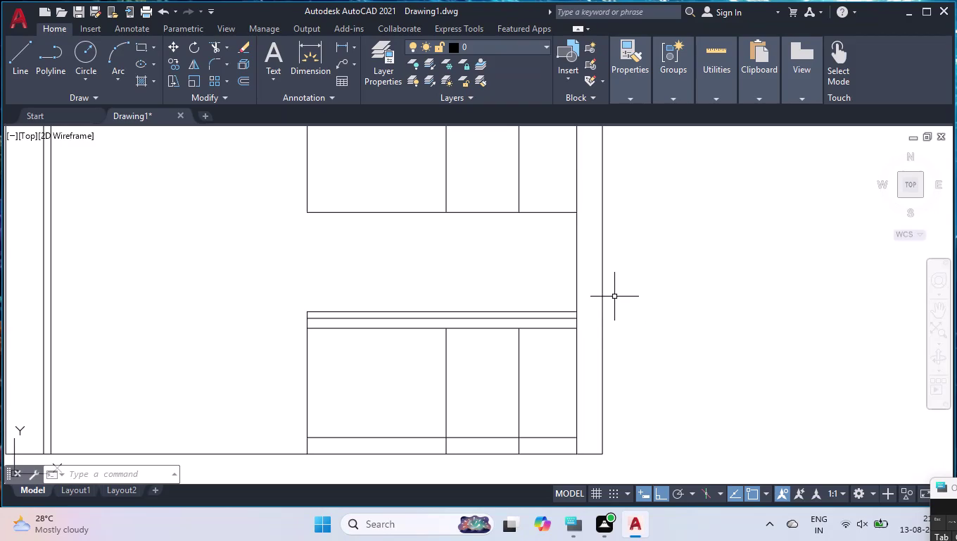
Offset the upper and lower cabinet left edges 30 units to the left.
text(O)
text(FF)
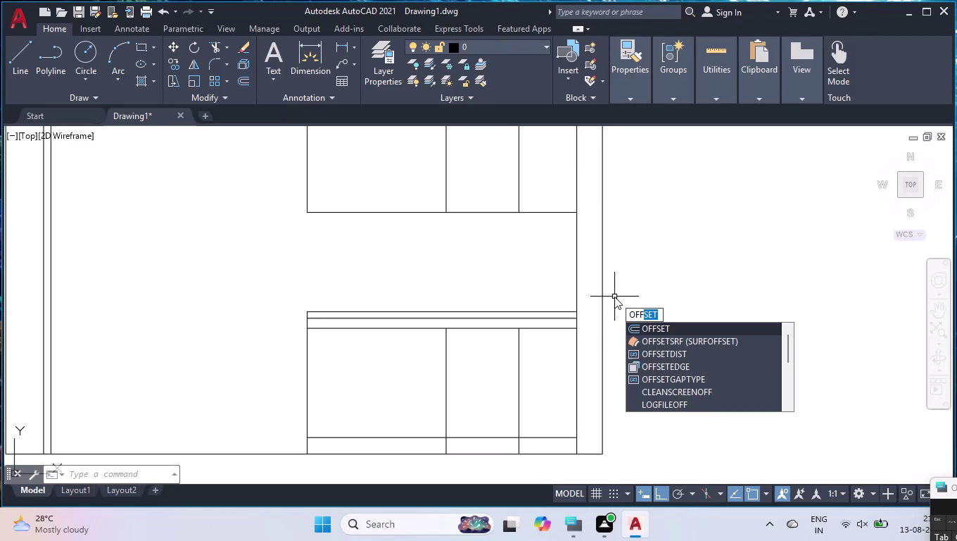
key(Return)
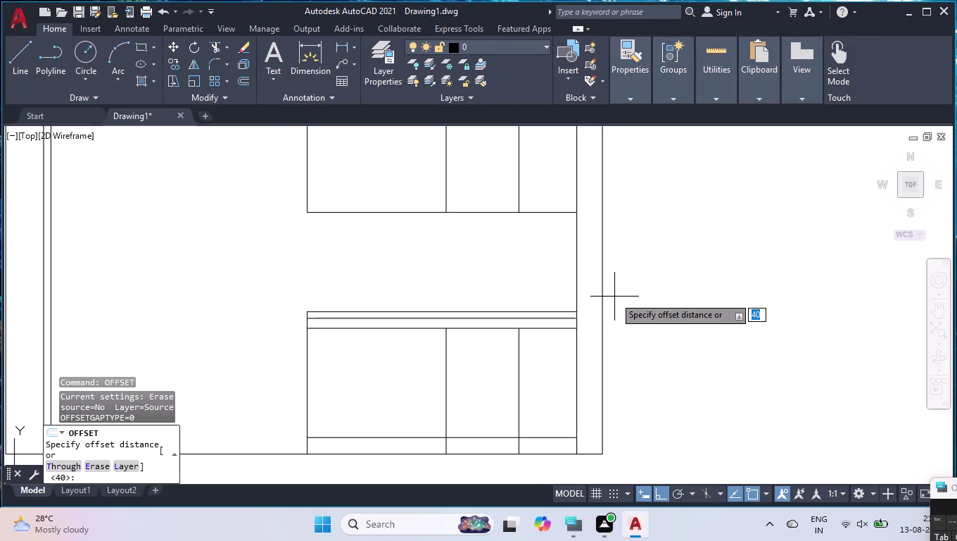
text(30)
key(Return)
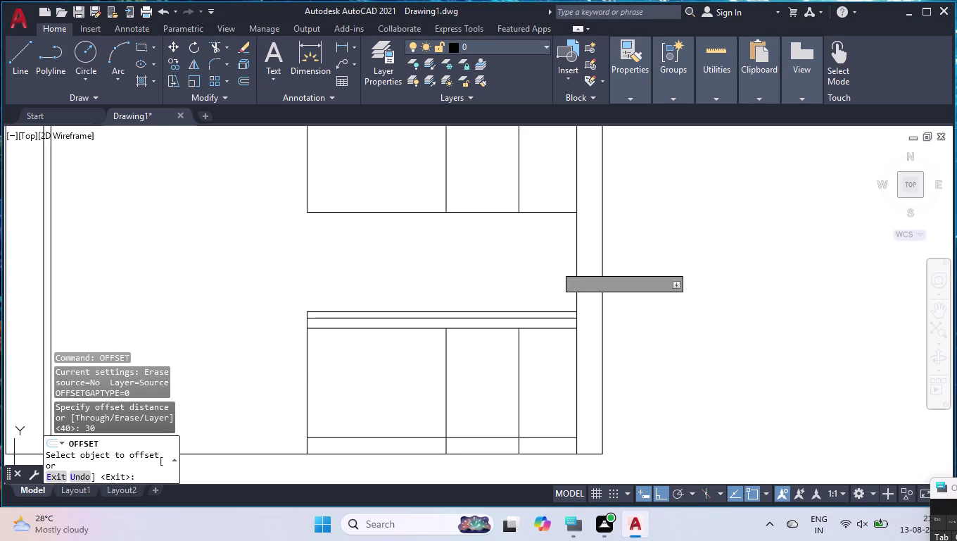
click(306, 174)
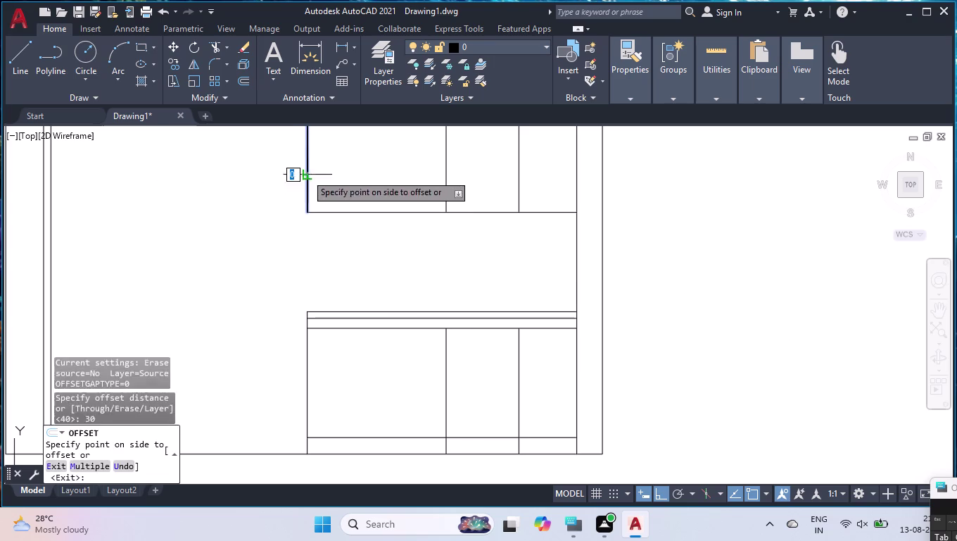
click(276, 171)
click(307, 337)
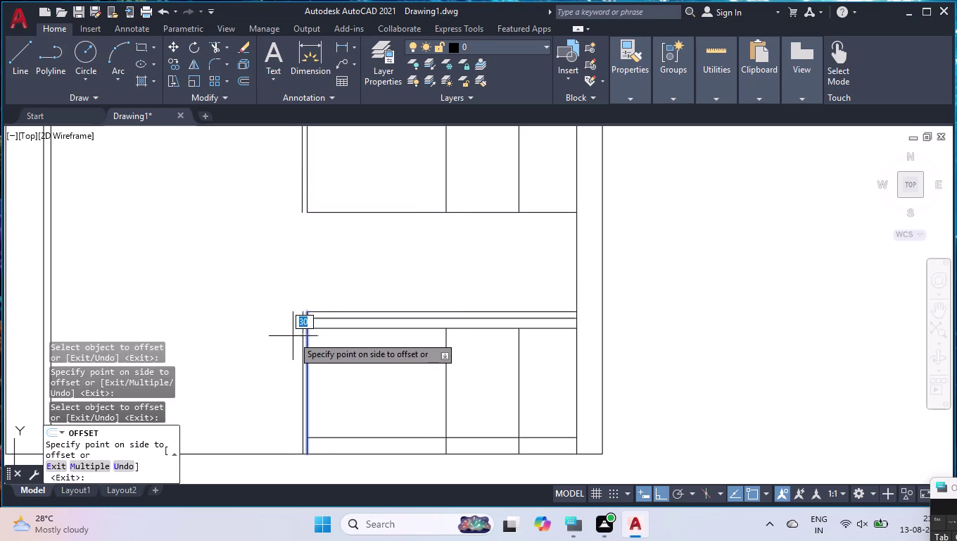
click(292, 336)
key(Return)
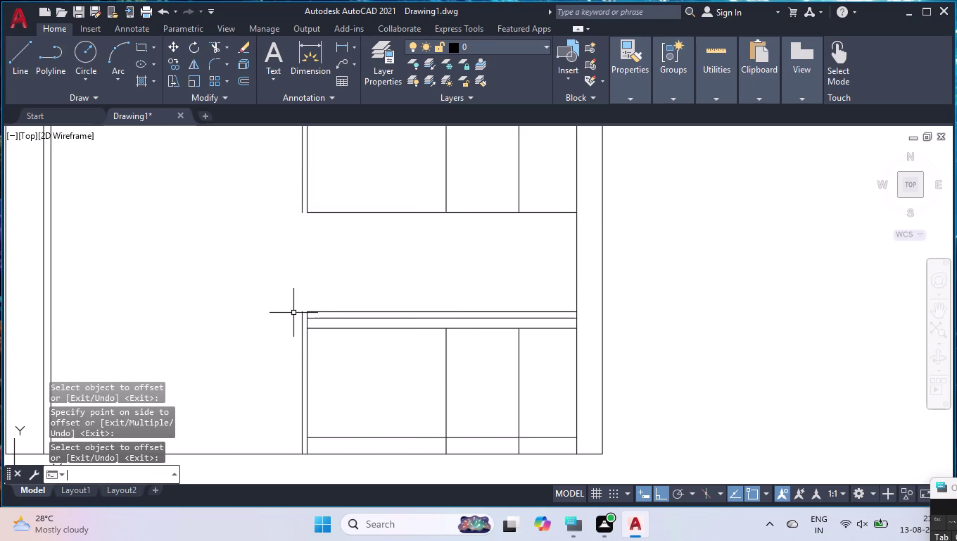
Extend the new offset line to close the gap so it runs full height.
text(EX)
key(Return)
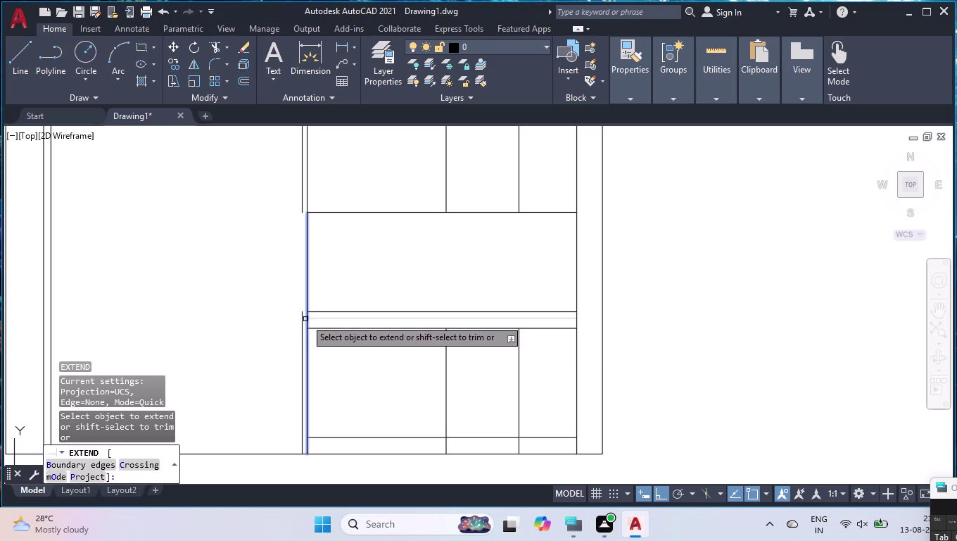
click(304, 206)
key(Return)
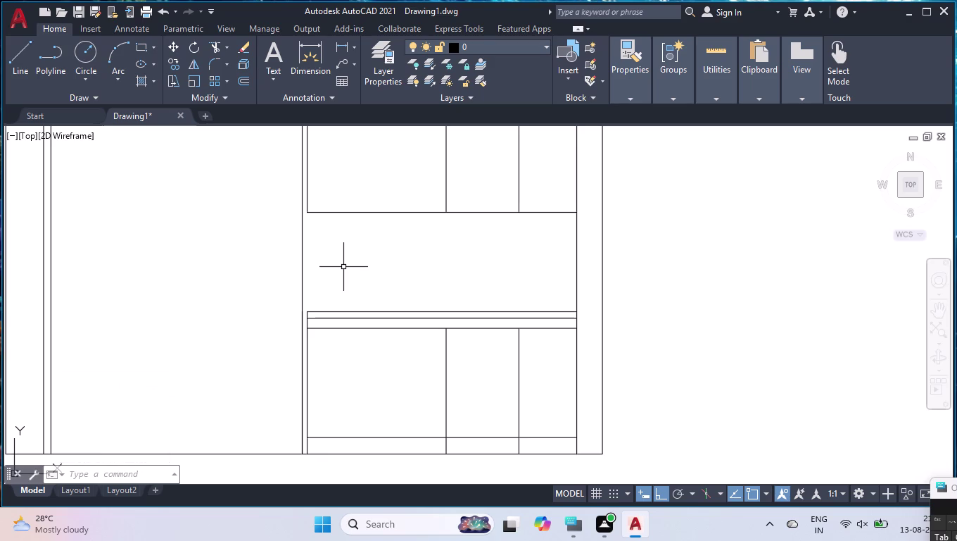
scroll(down, 3)
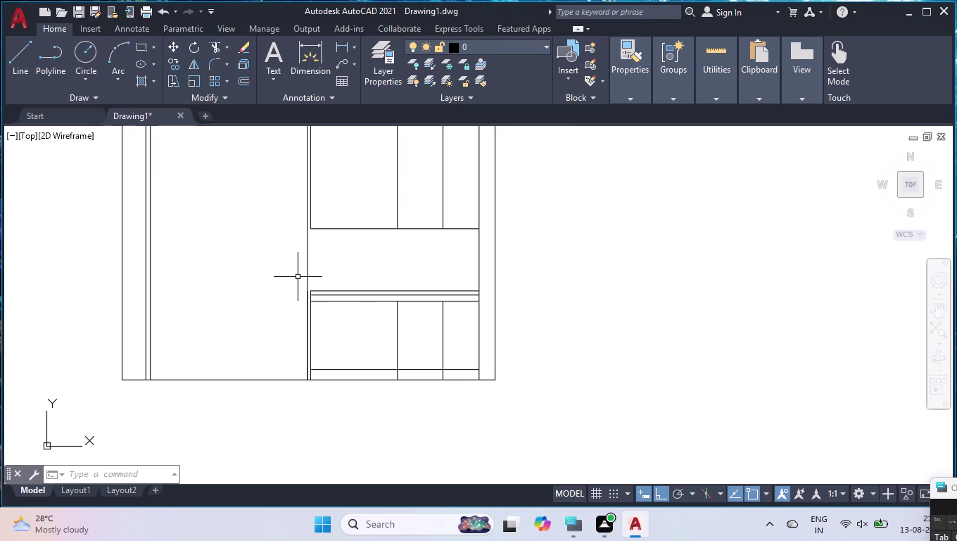
scroll(down, 3)
scroll(up, 3)
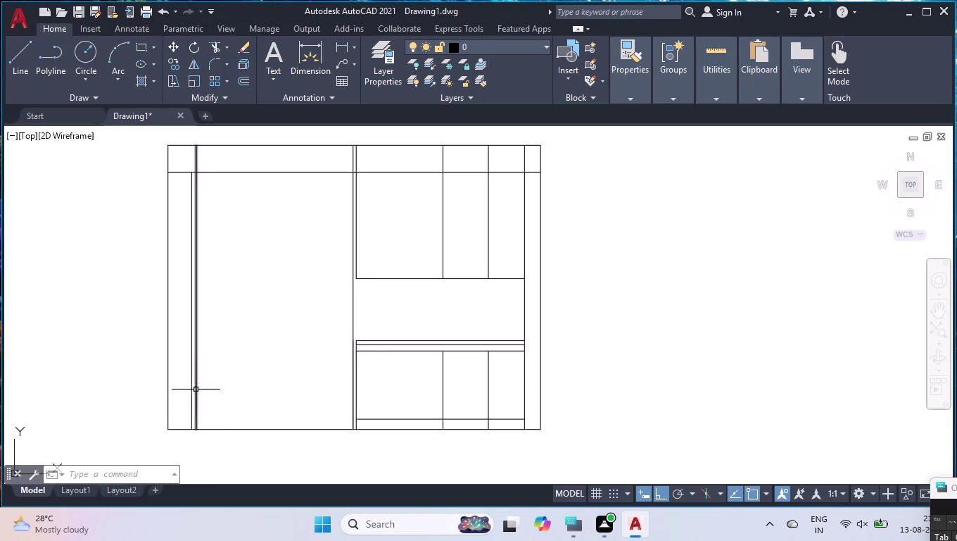
Offset the left inner vertical line 600 units right as a partition.
text(O)
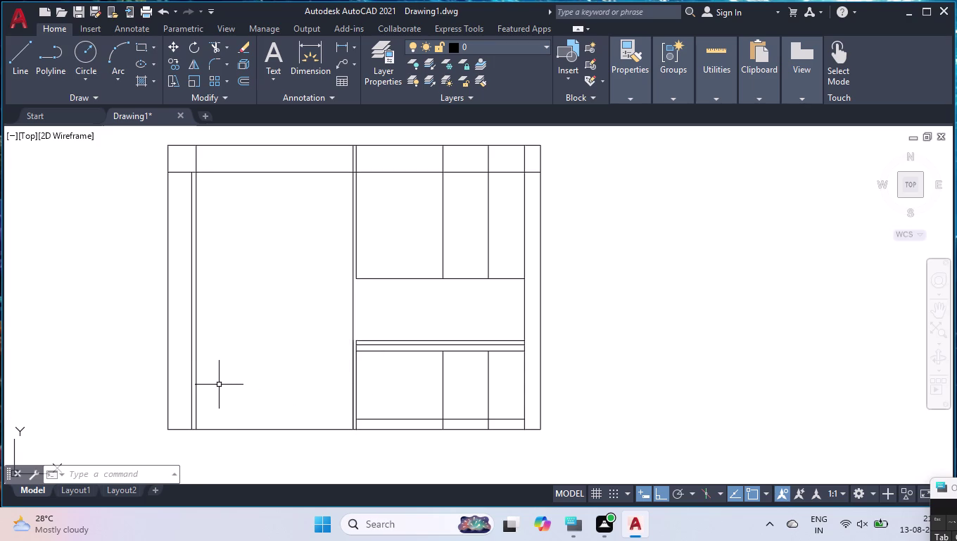
text(FF)
key(Return)
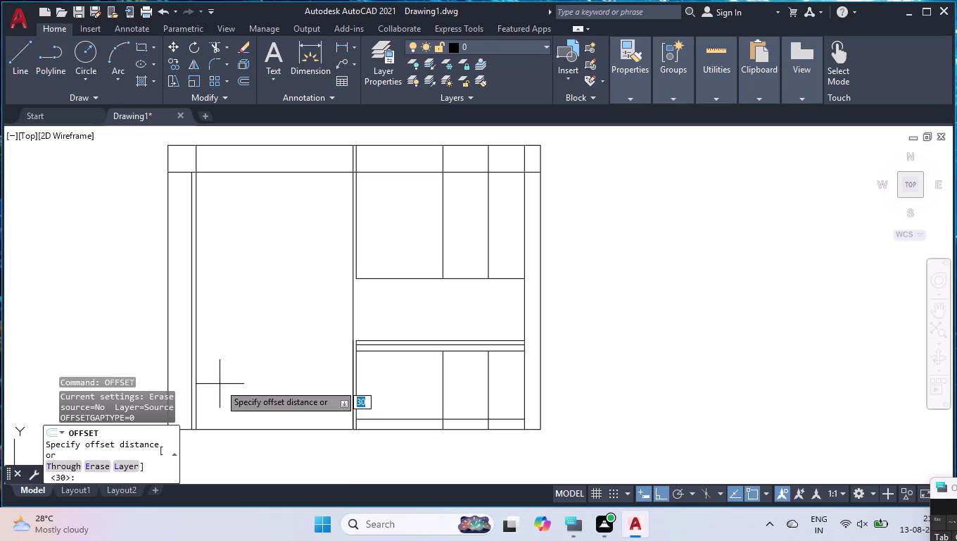
text(600)
key(Return)
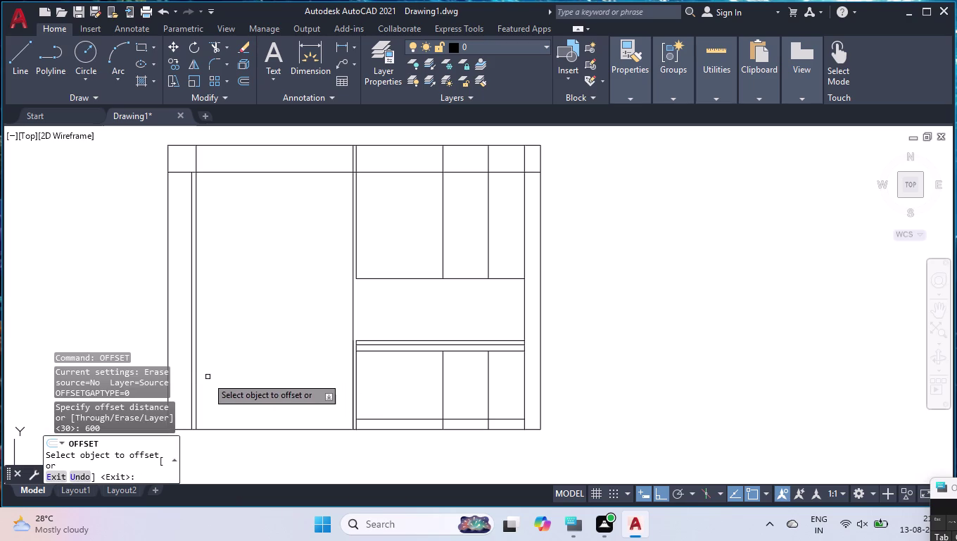
click(196, 377)
click(237, 379)
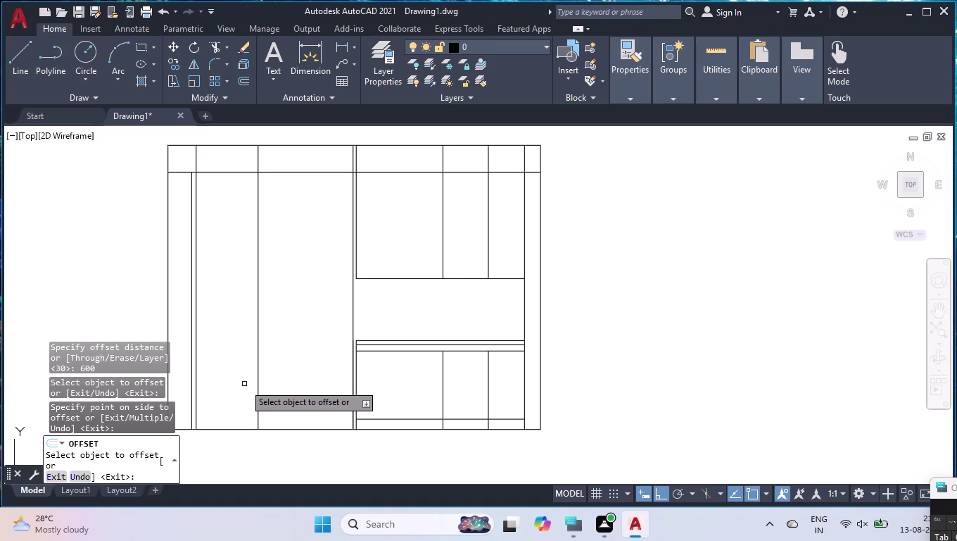
Offset the left section's bottom edge 860 units upward as a shelf line.
click(232, 428)
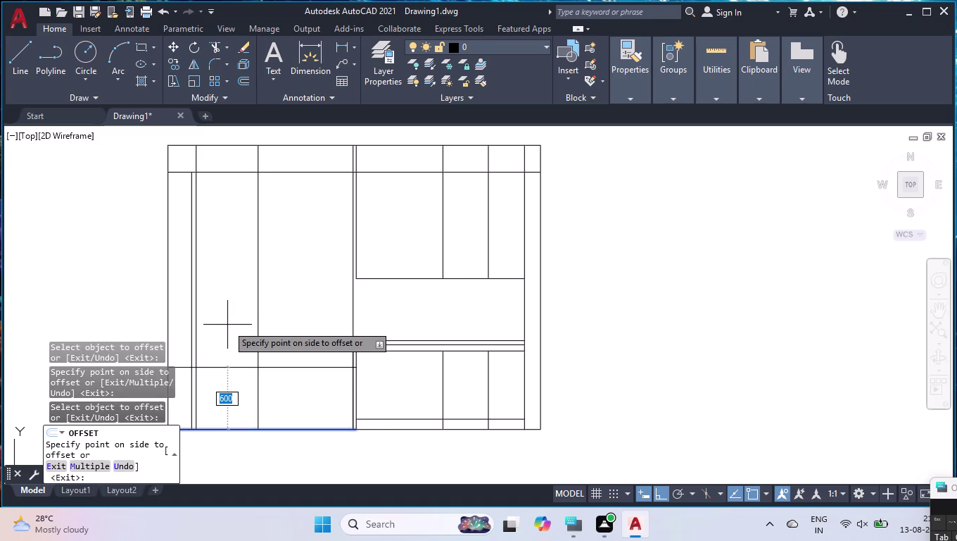
text(860)
key(Return)
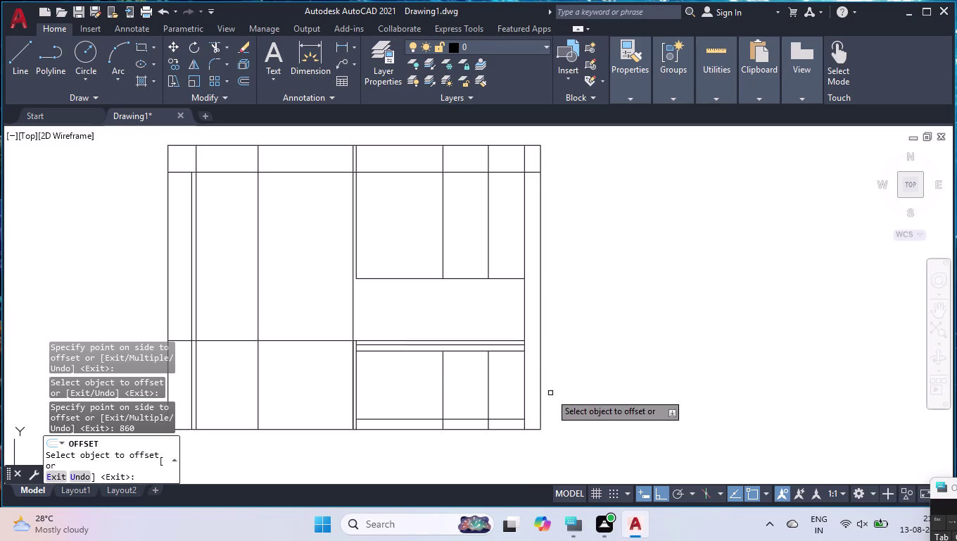
key(Return)
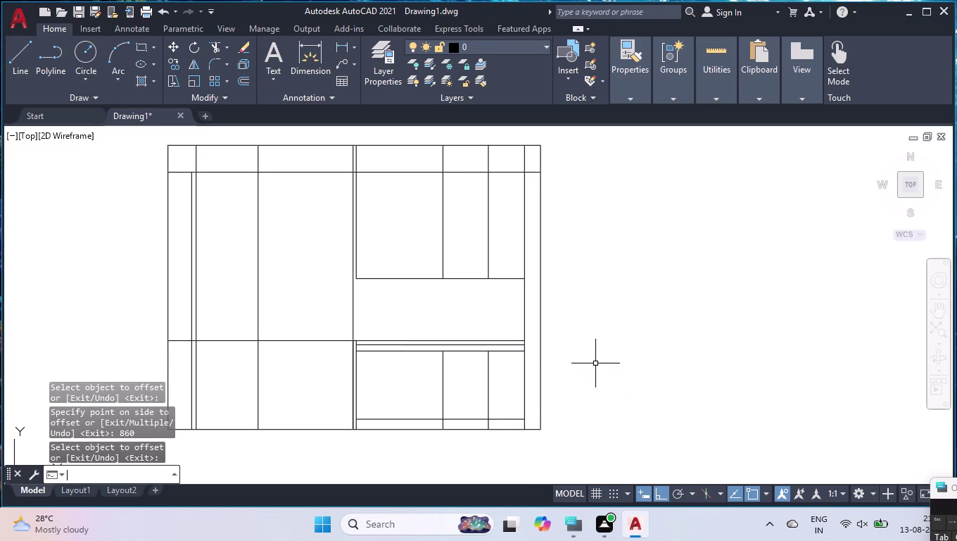
Trim a line segment near the left partition, then undo that trim.
text(TR)
key(Return)
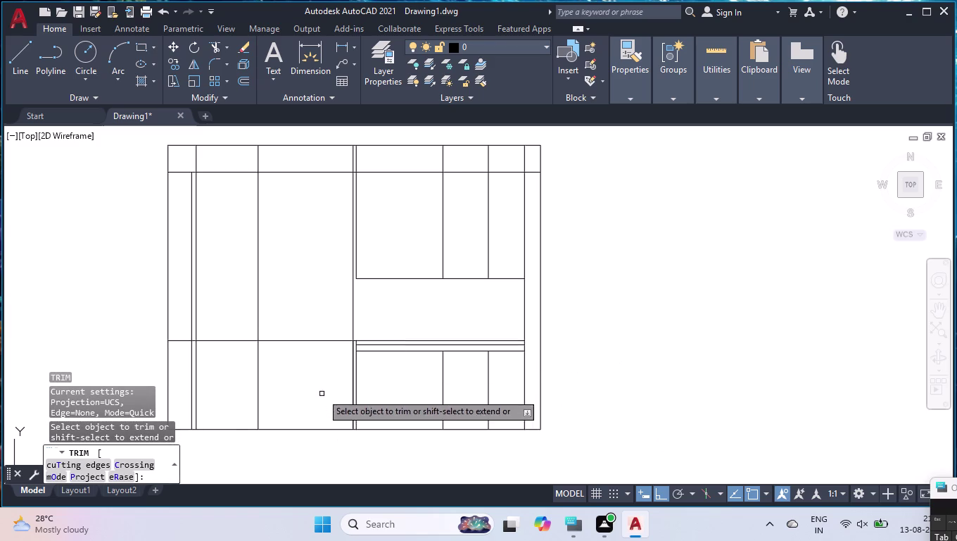
scroll(up, 3)
click(621, 245)
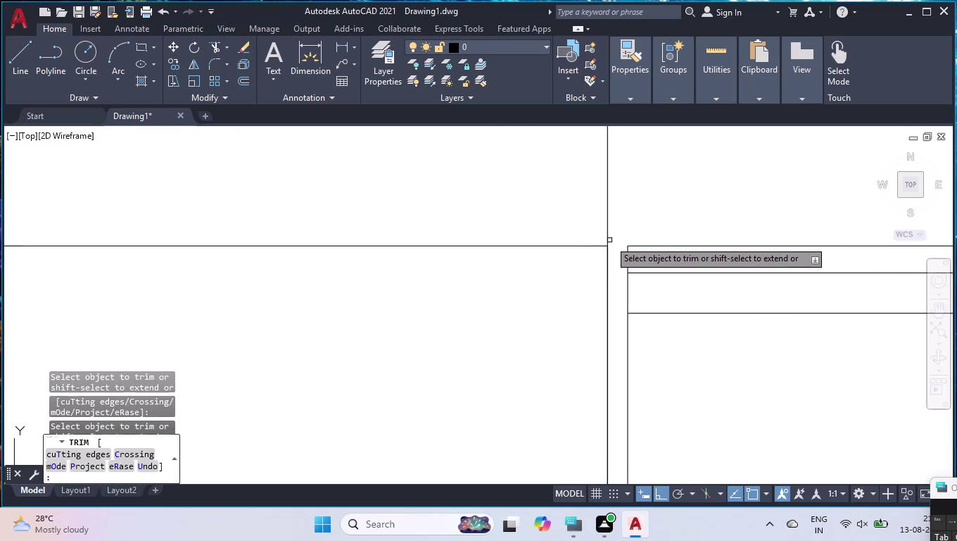
click(565, 245)
scroll(down, 3)
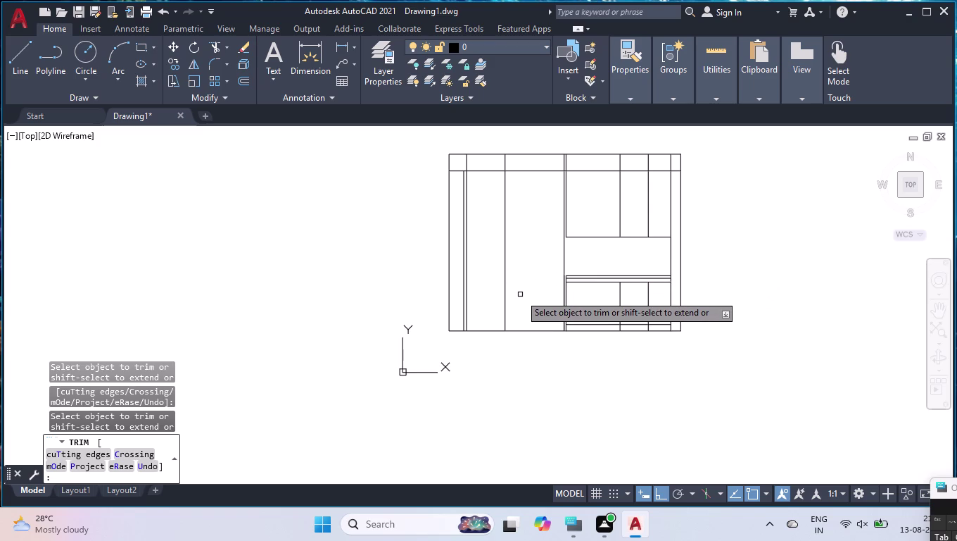
key(u)
key(Return)
key(Return)
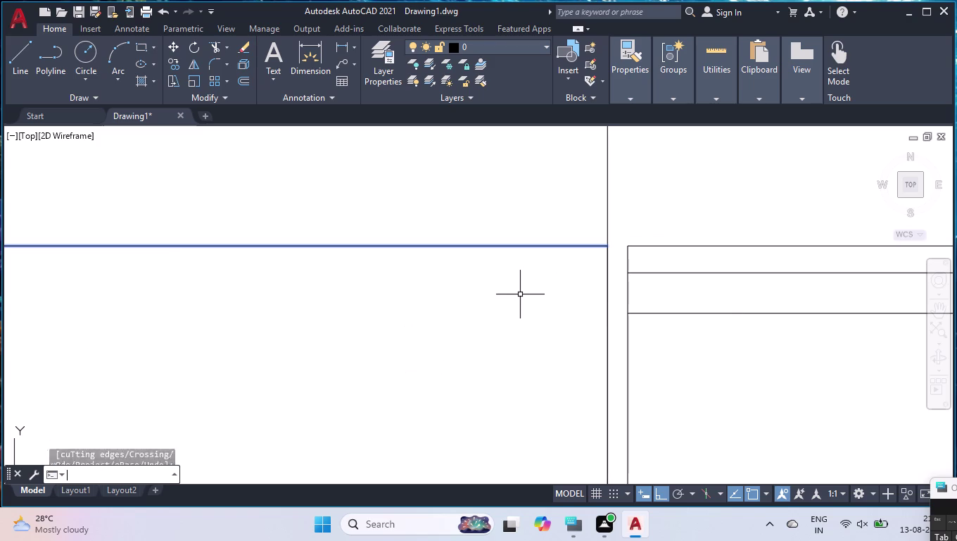
scroll(down, 3)
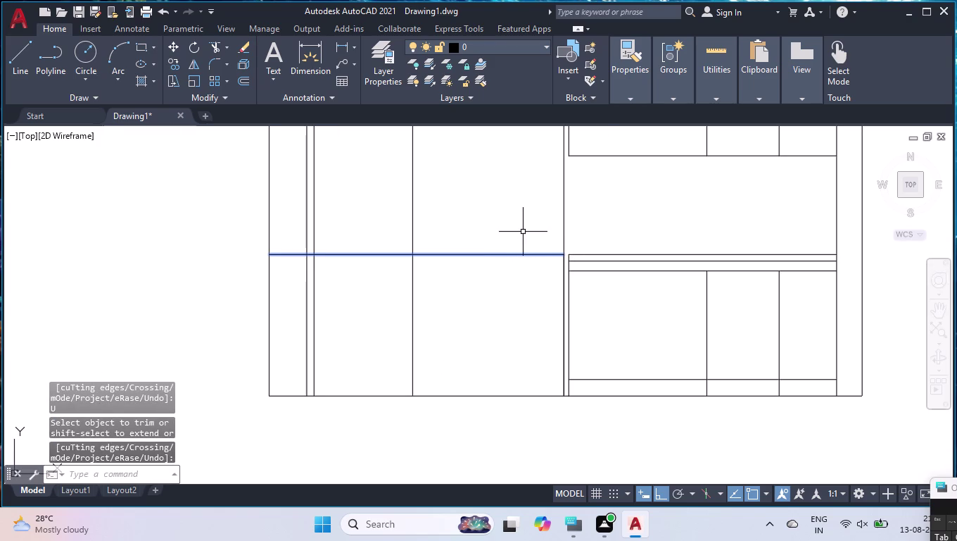
Trim the shelf line to span only between the inner vertical line and 600 divider.
text(TR)
key(Return)
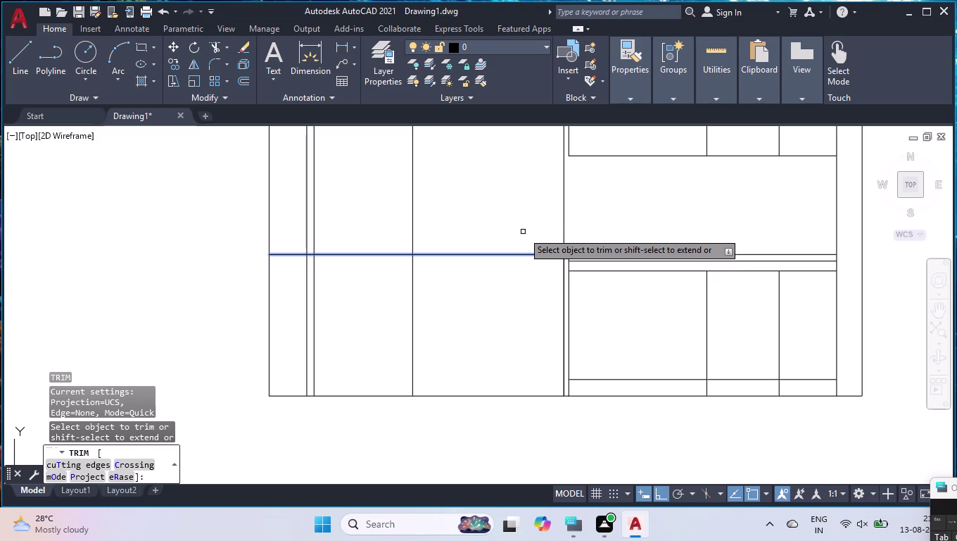
click(523, 252)
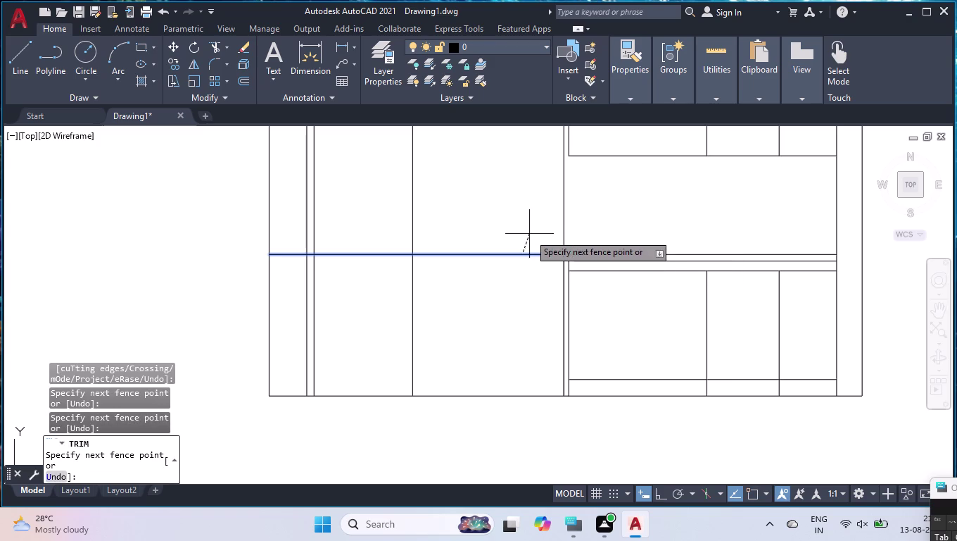
click(513, 285)
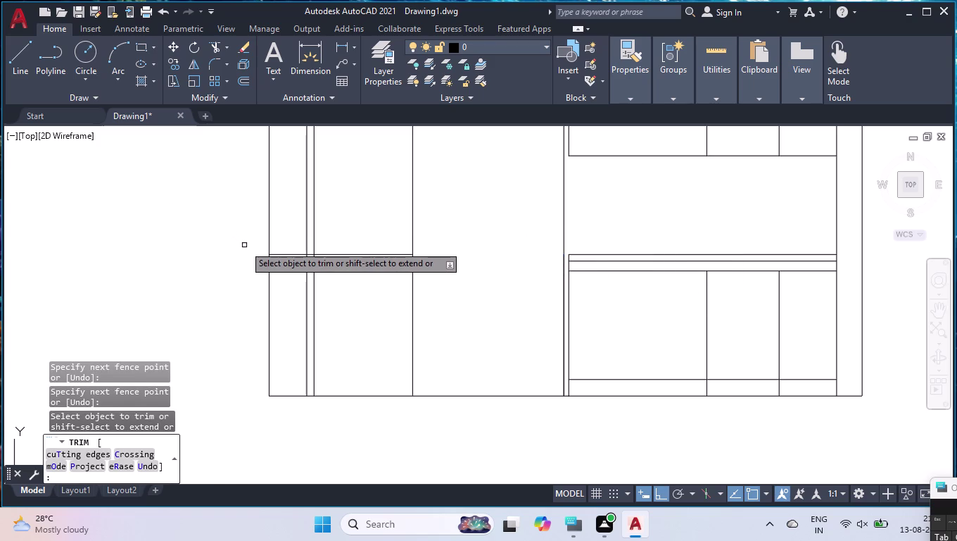
scroll(up, 3)
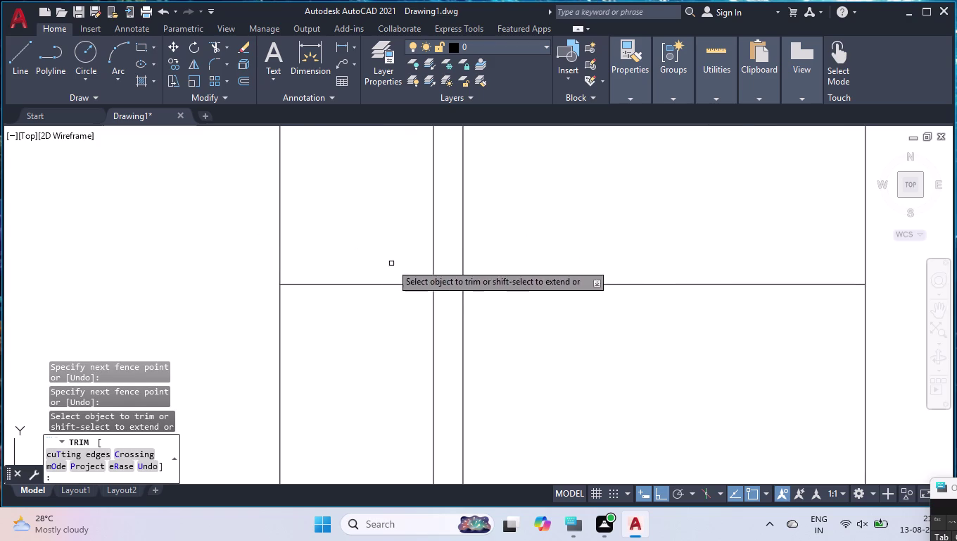
click(445, 283)
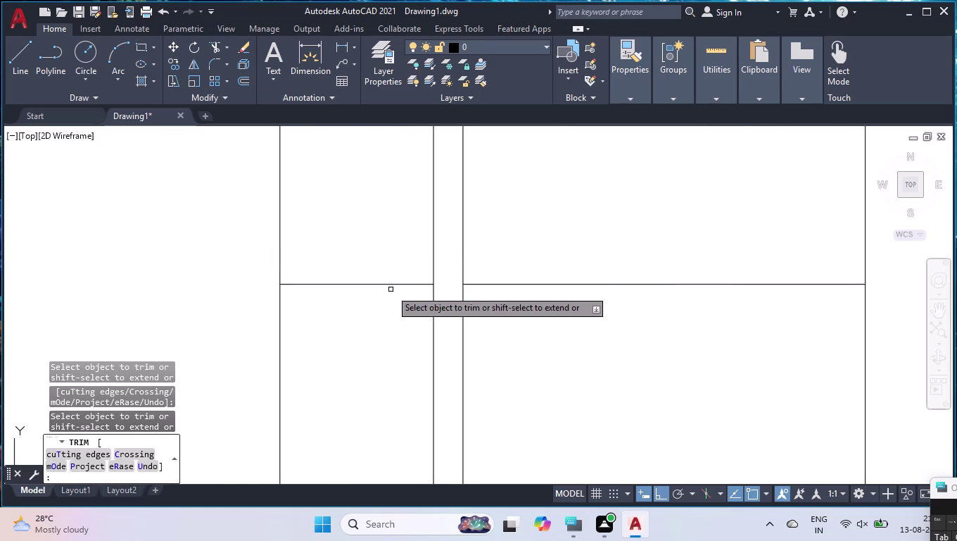
click(392, 284)
scroll(down, 3)
key(Return)
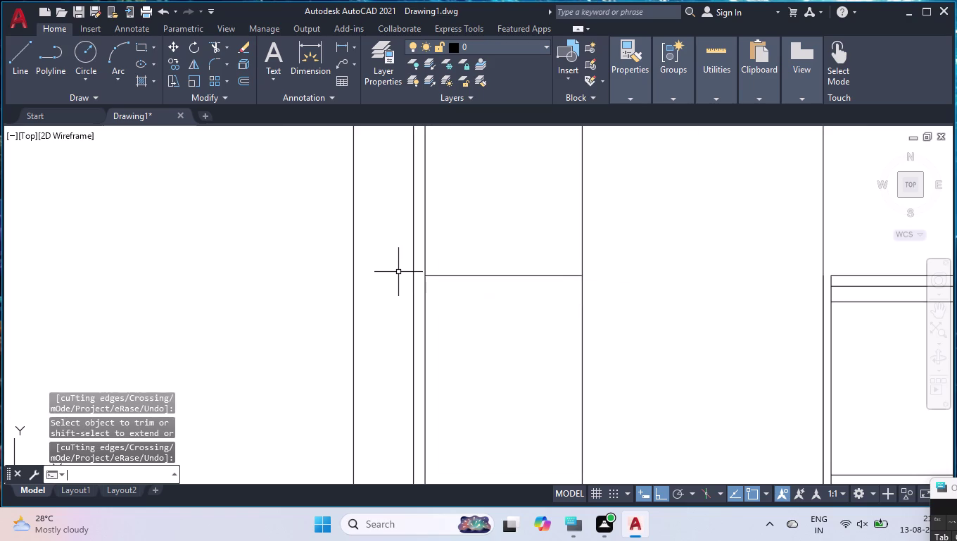
scroll(down, 3)
scroll(down, 3)
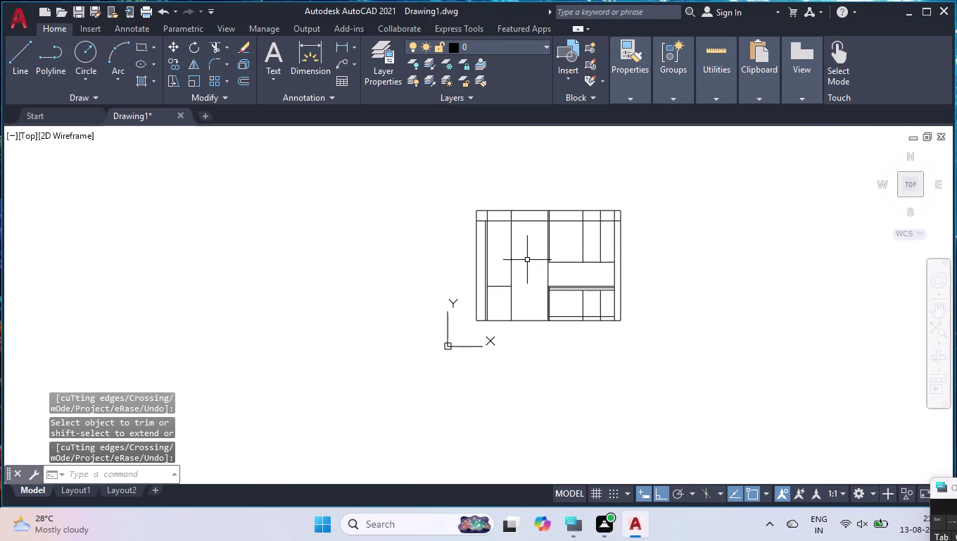
scroll(up, 3)
scroll(up, 3)
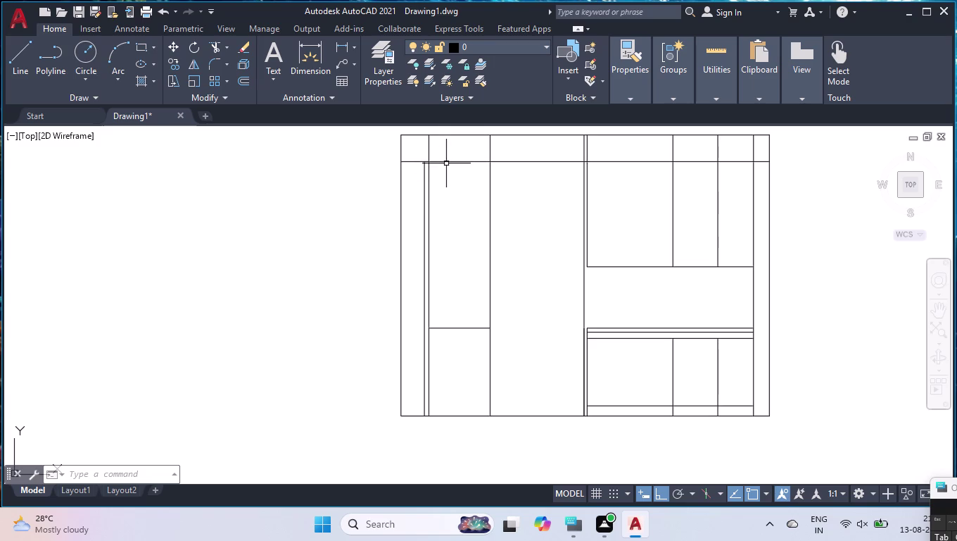
Break the horizontal line under the top band at its intersection with the partition.
text(BR)
key(Return)
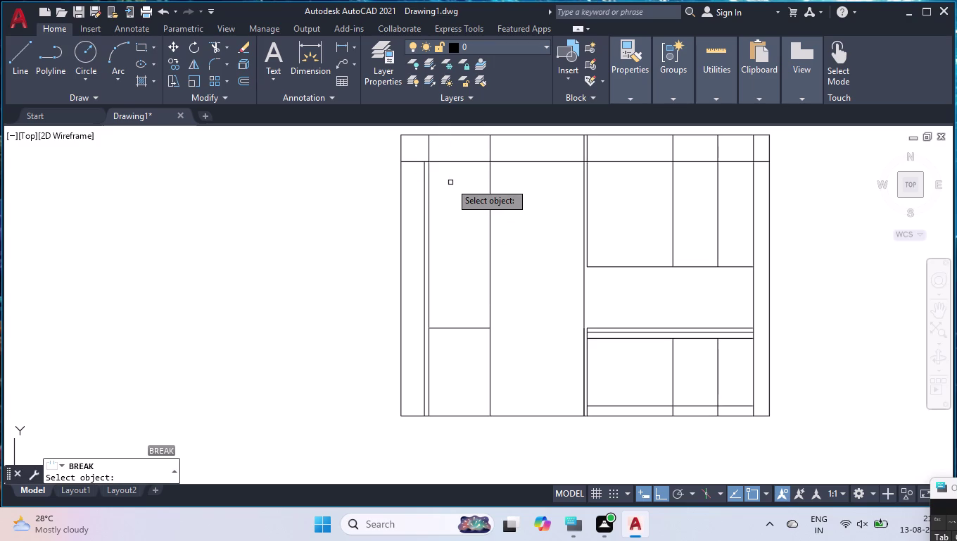
key(Return)
text(BR)
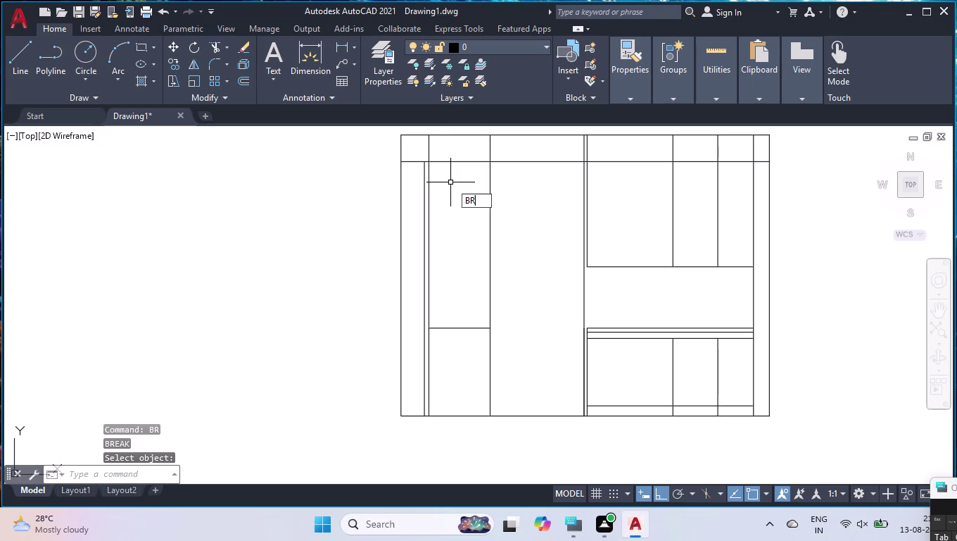
click(505, 224)
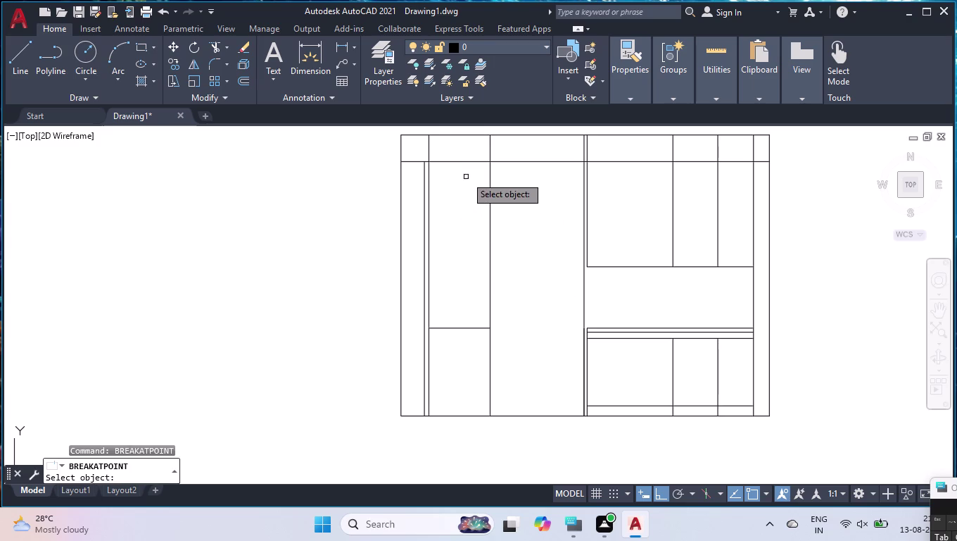
click(456, 161)
click(430, 159)
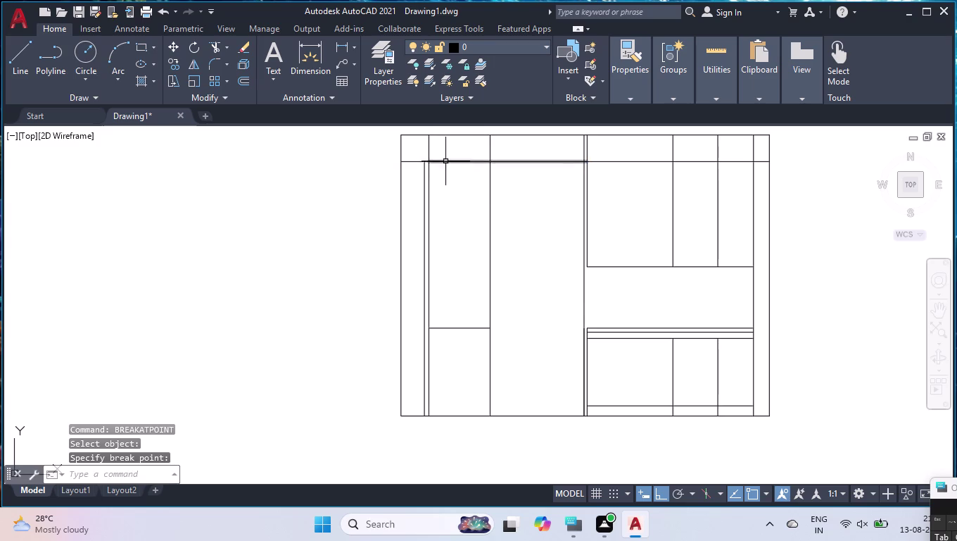
key(space)
click(472, 162)
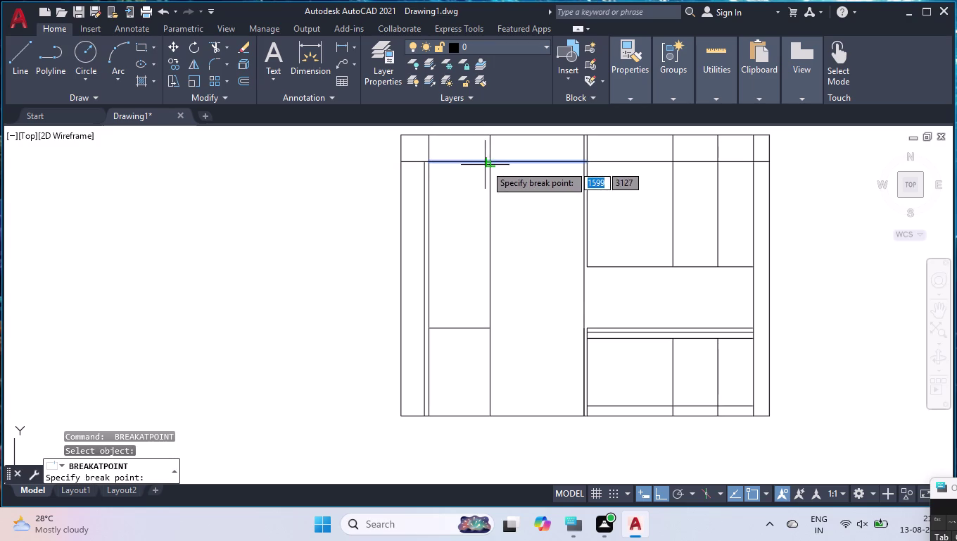
click(491, 161)
Offset the left vertical line 350 units into the left compartment.
text(O)
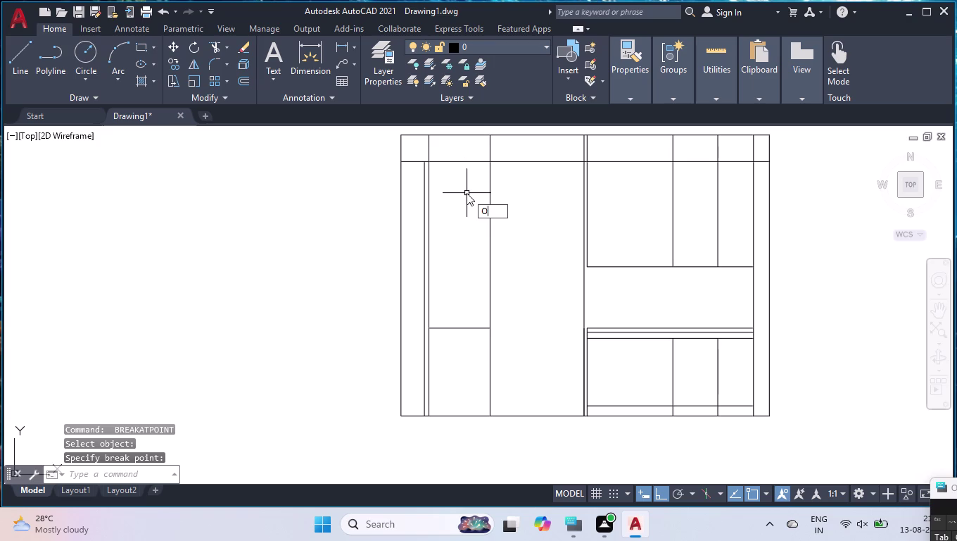
text(FF)
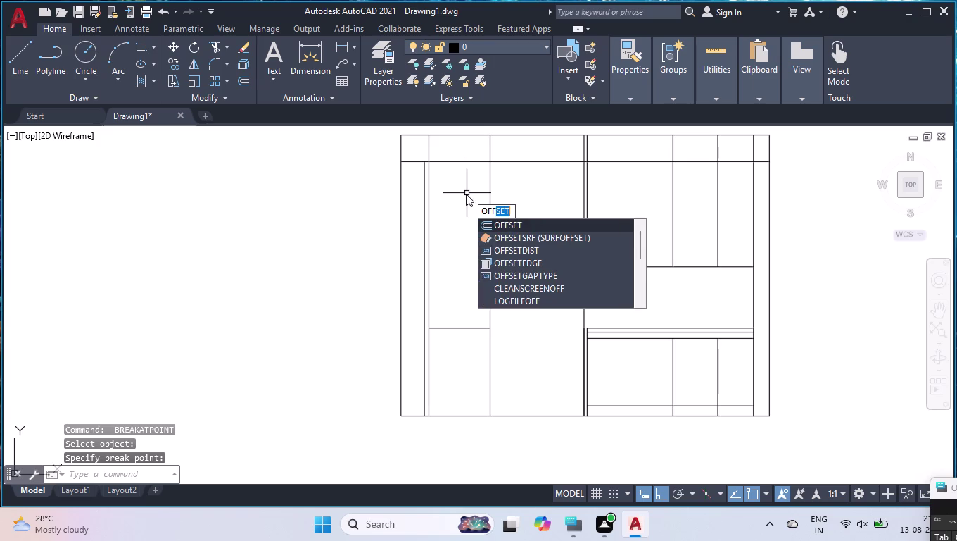
key(Return)
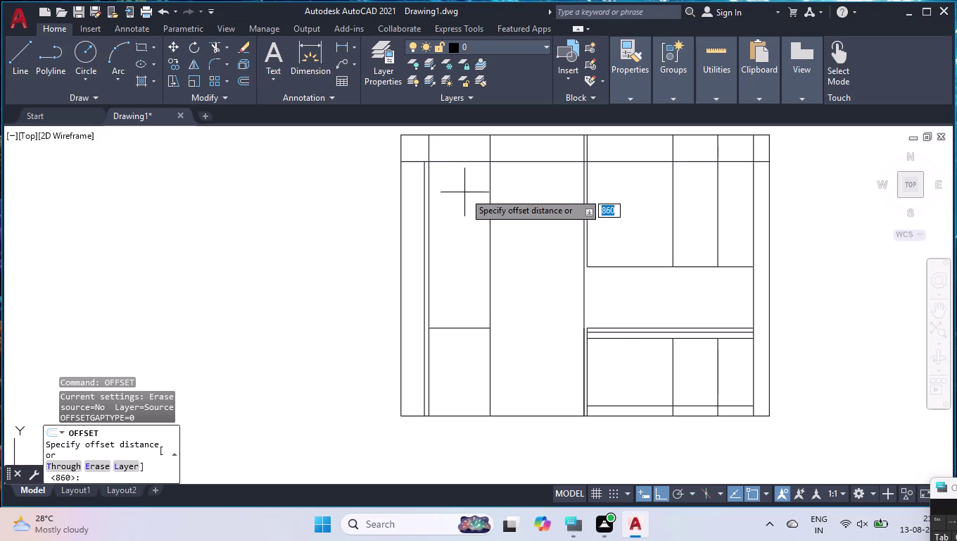
text(350)
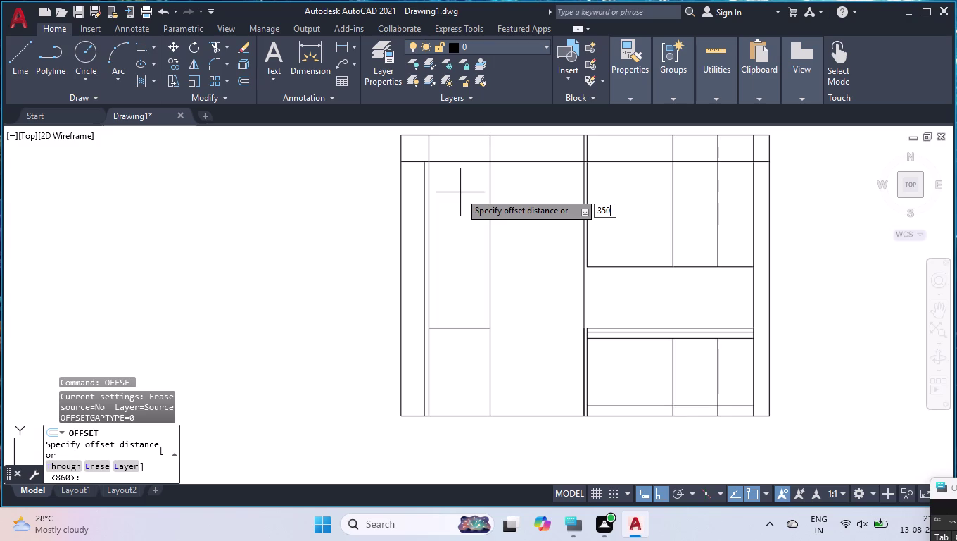
key(Return)
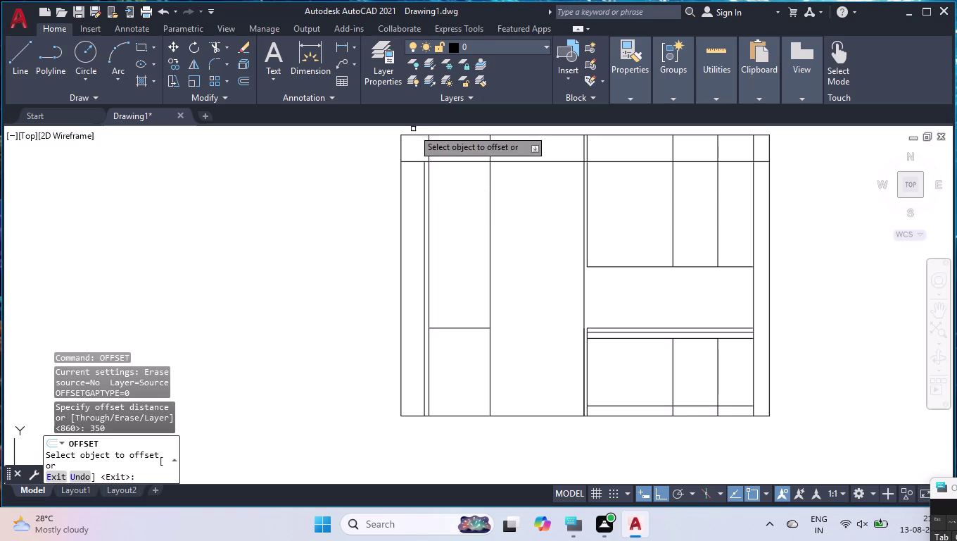
click(424, 185)
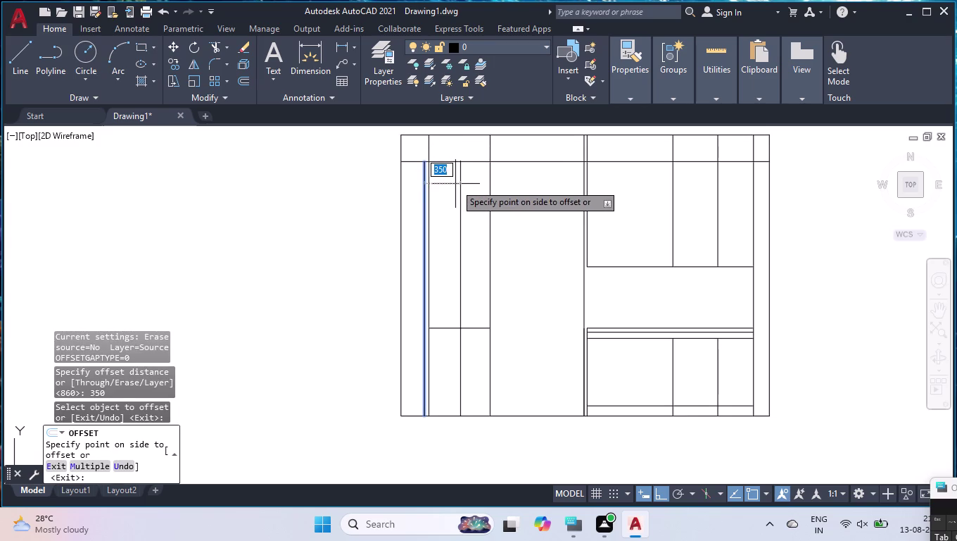
click(455, 184)
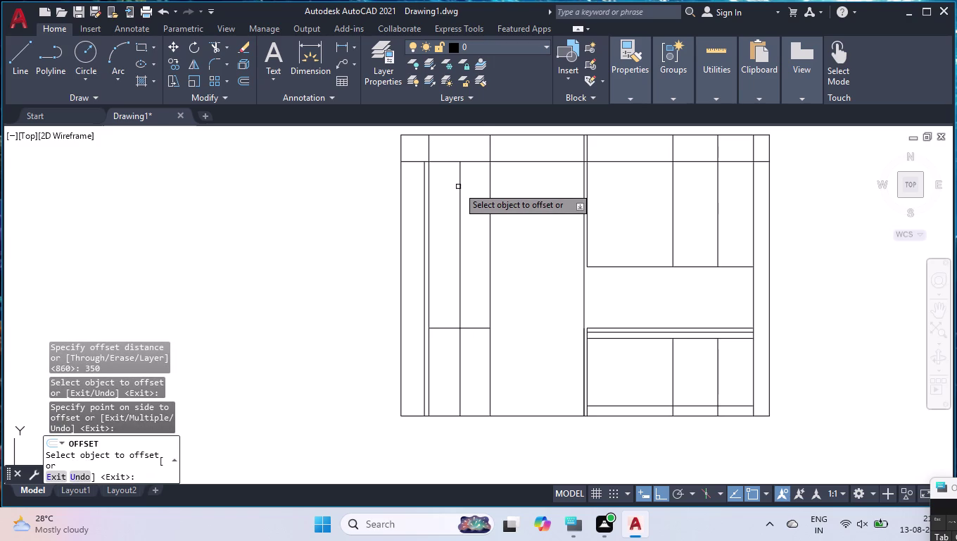
key(Return)
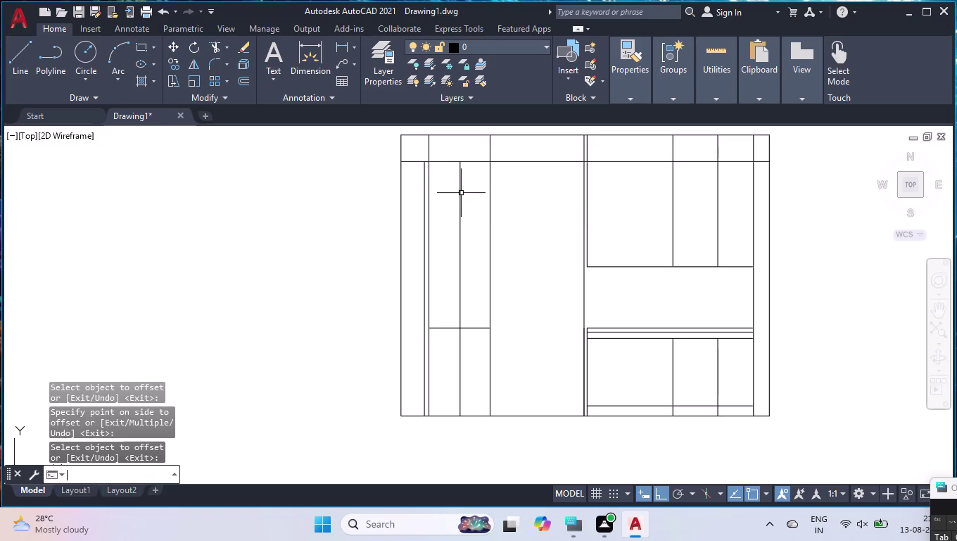
Extend the 350 line up to the top edge and trim out its middle portion.
text(EX)
key(Return)
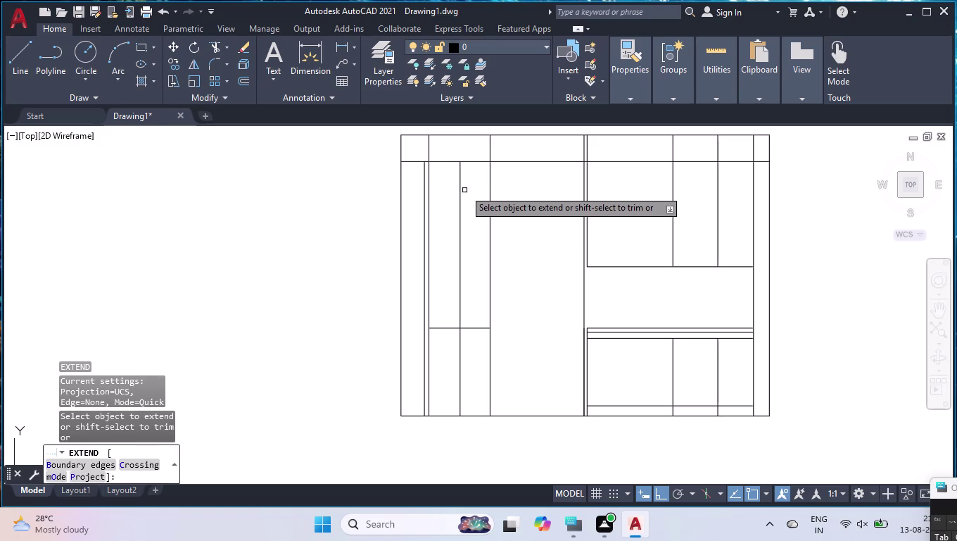
click(460, 179)
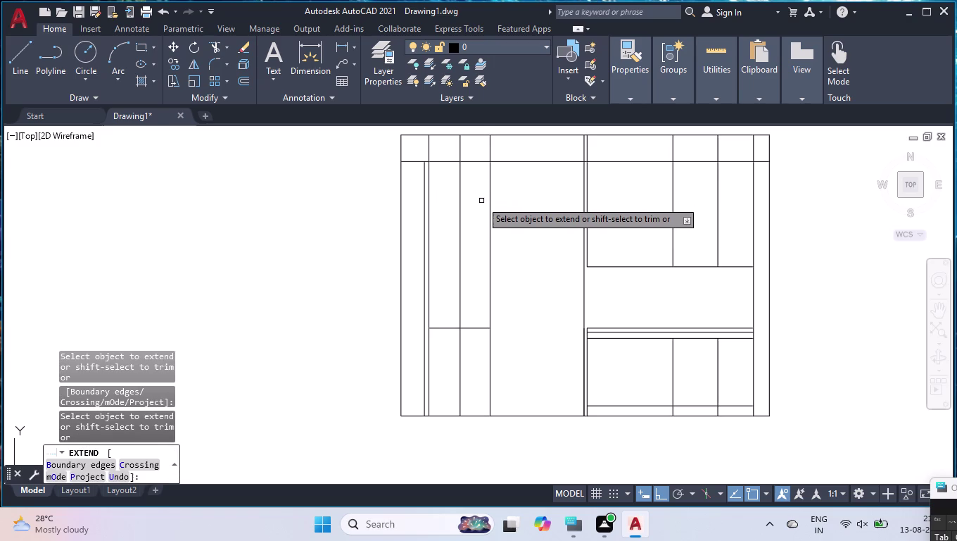
key(Return)
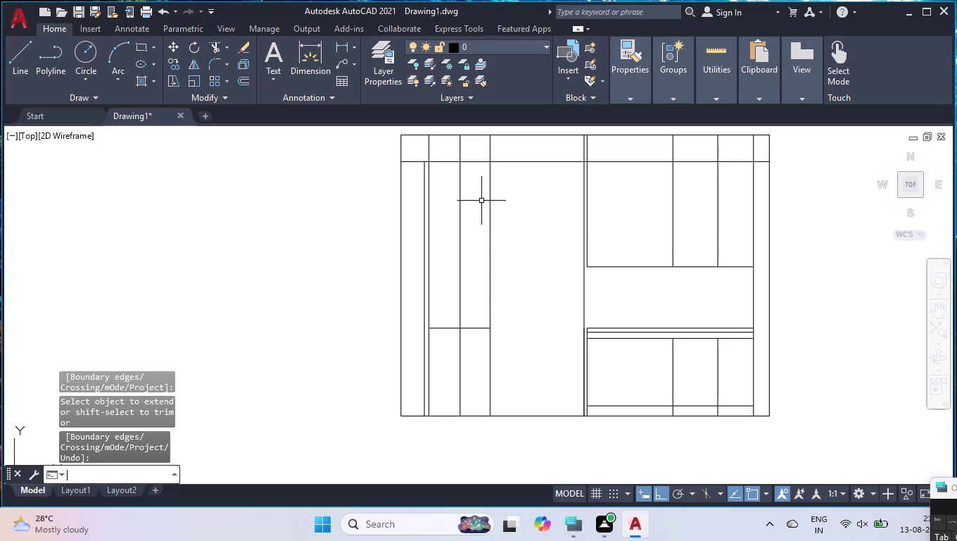
text(TR)
key(Return)
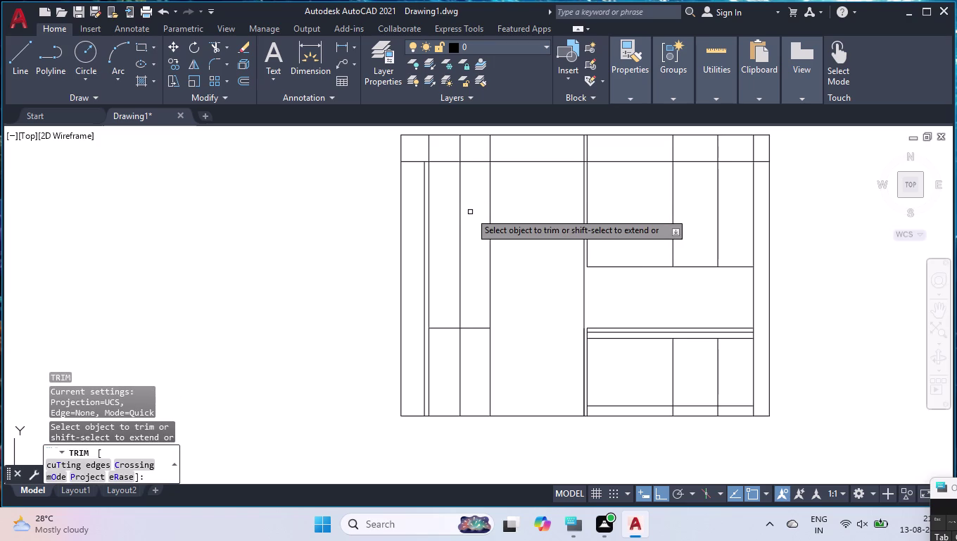
click(461, 207)
key(Return)
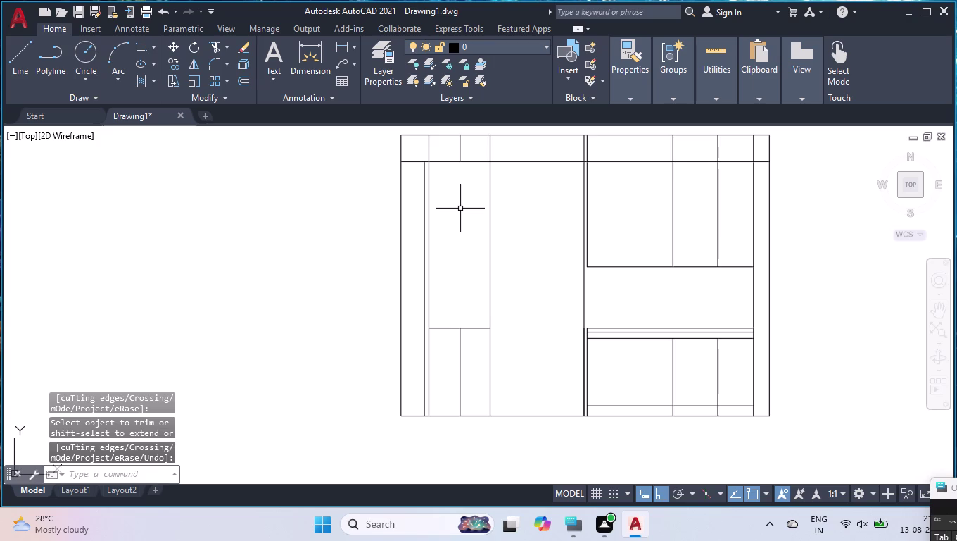
text(O)
text(FF)
key(Return)
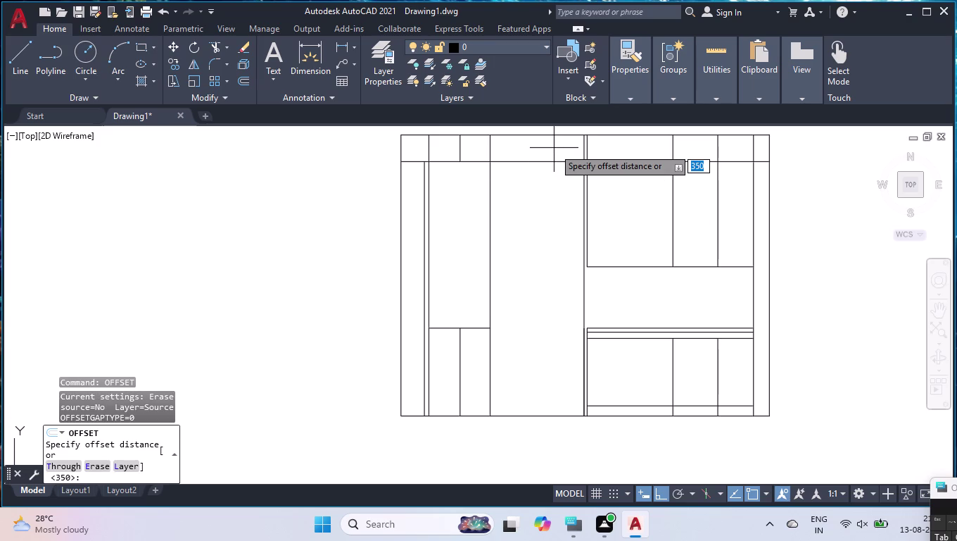
Offset the wardrobe's top edge 155 units downward.
text(155)
key(Return)
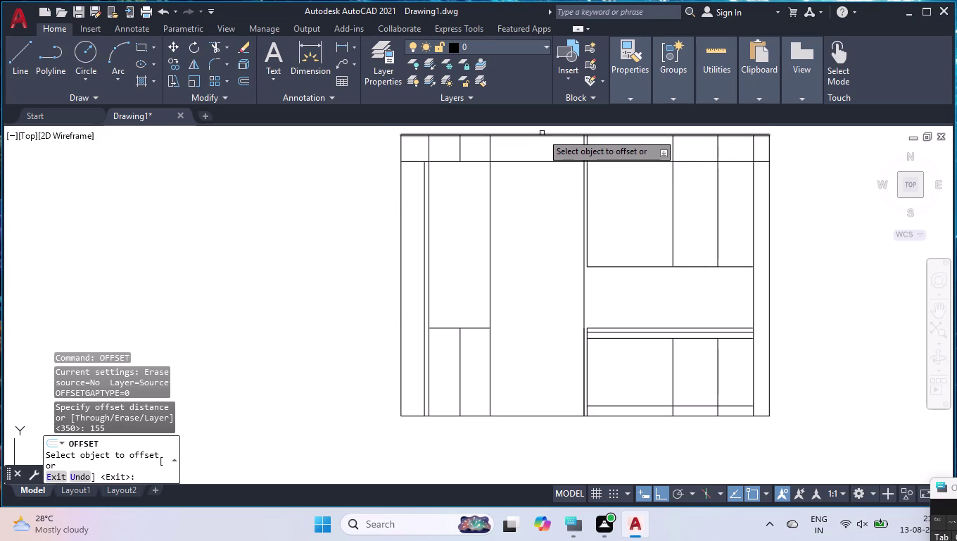
click(542, 133)
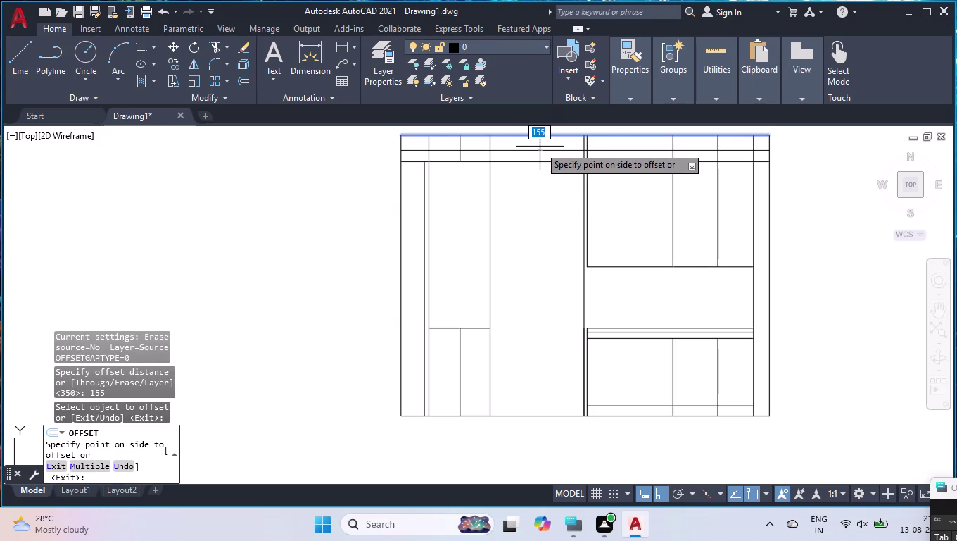
click(540, 147)
key(Return)
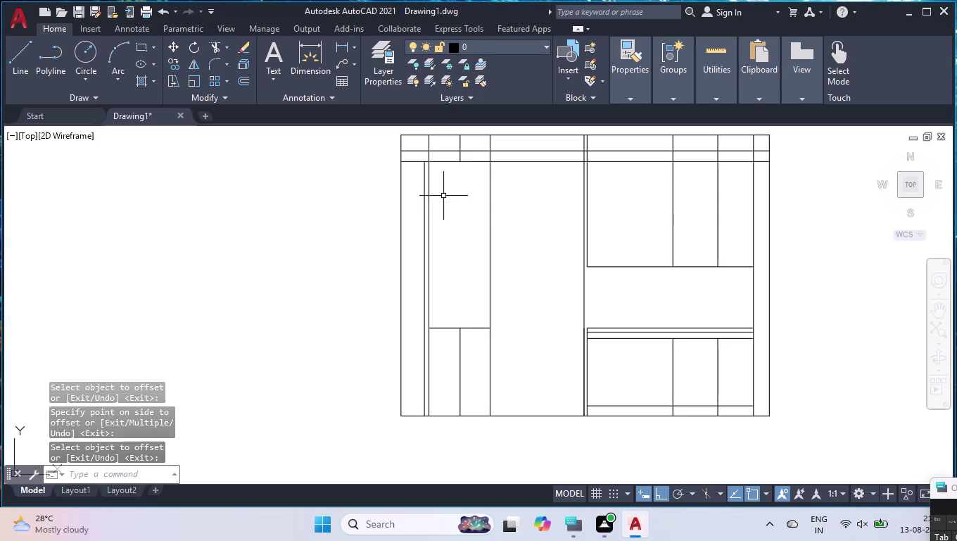
Trim the new 155 line and leftover pieces in the right compartments and top-right corner.
text(TR)
key(Return)
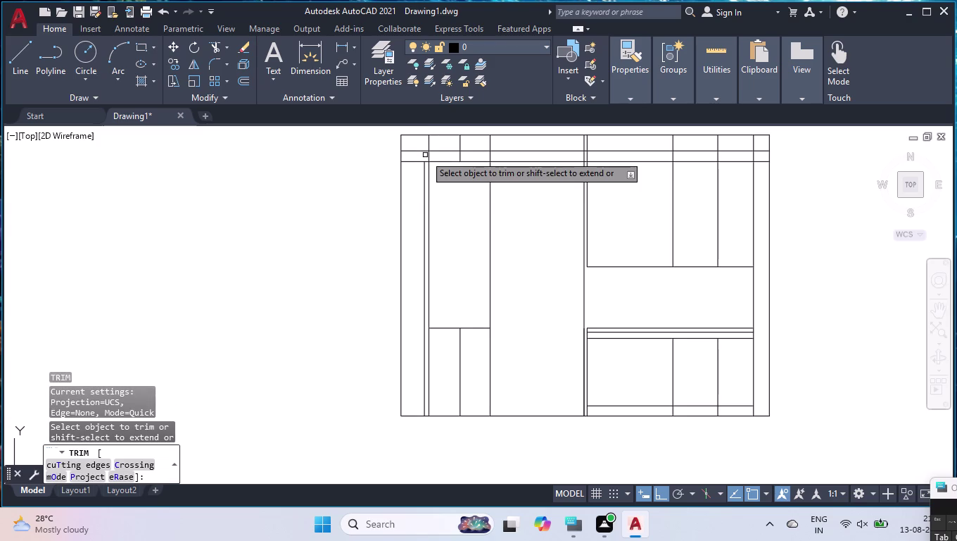
click(418, 151)
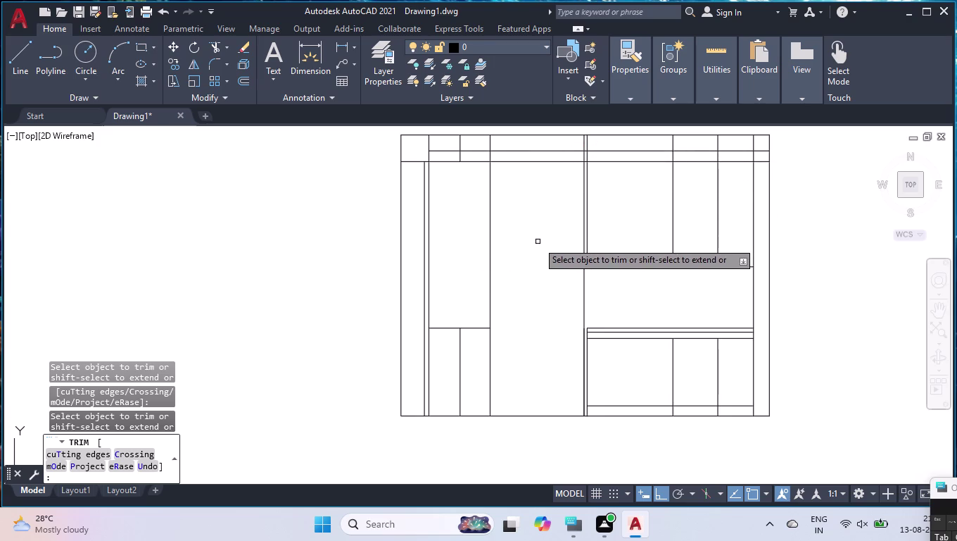
click(755, 157)
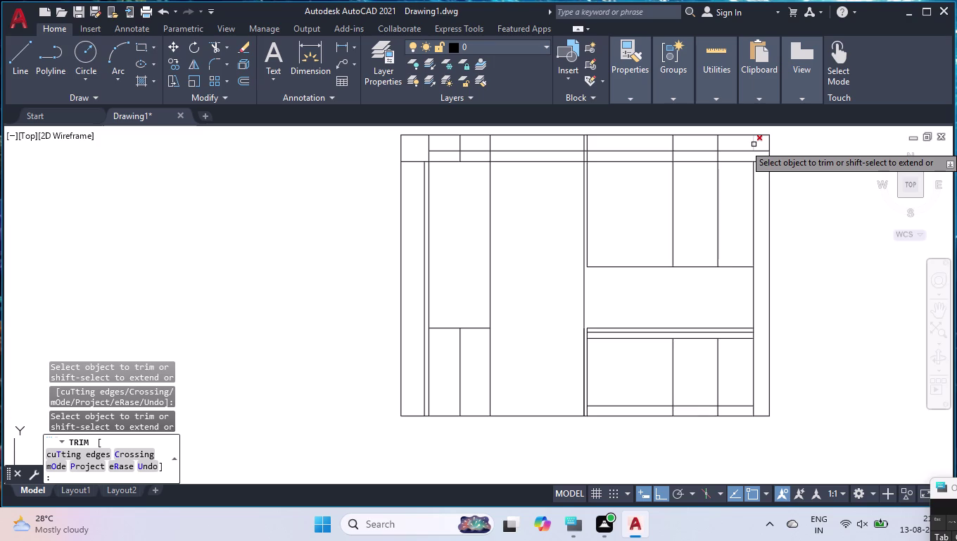
click(754, 144)
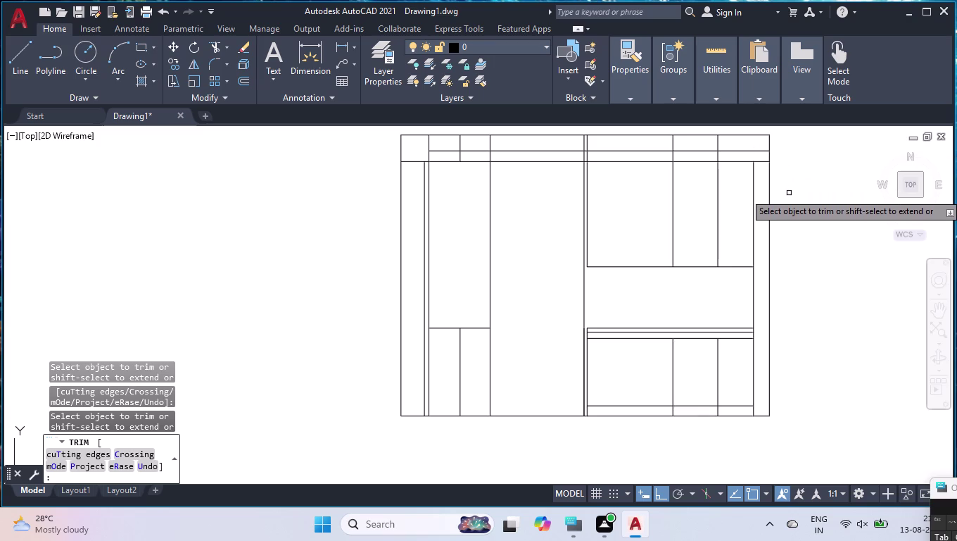
key(Return)
text(OFF)
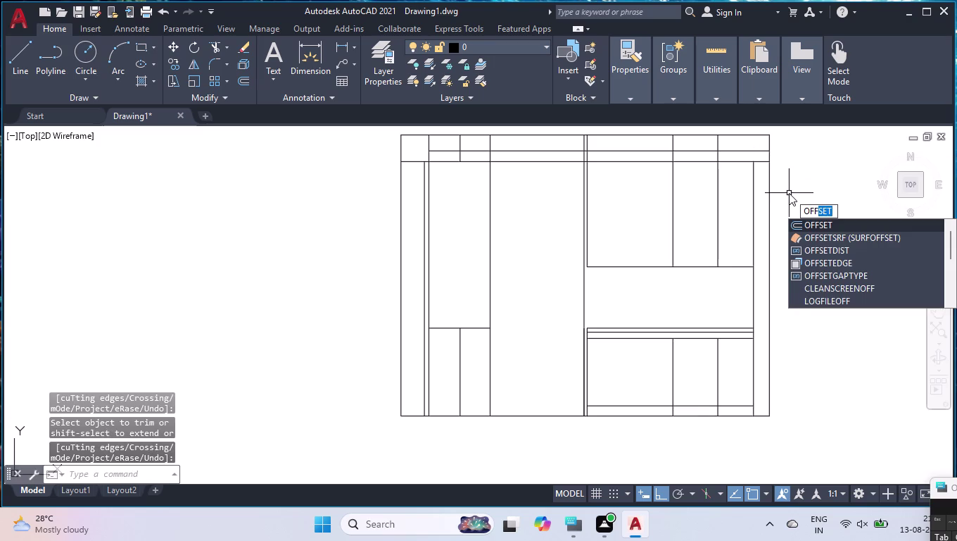
Offset the wardrobe's right outer edge 260 units inward.
key(Return)
key(2)
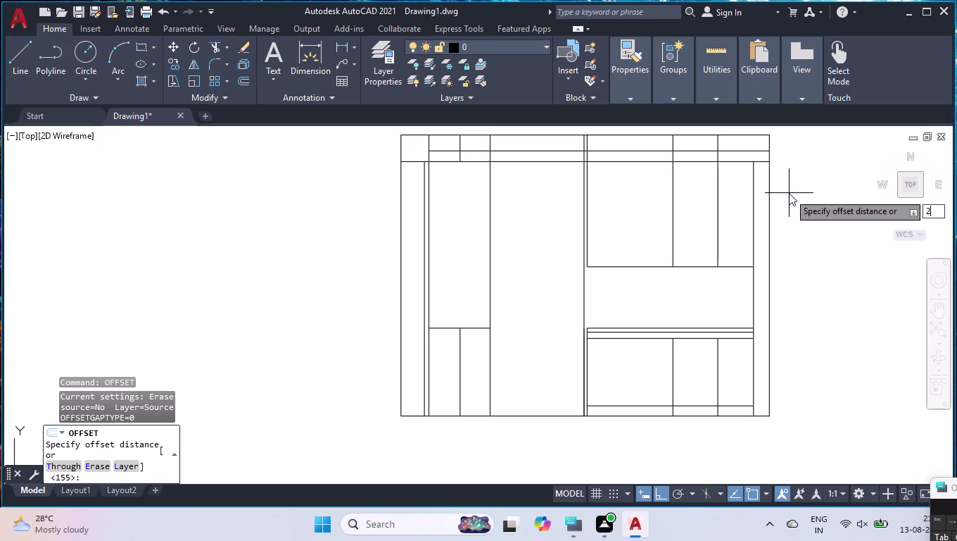
text(60)
key(Return)
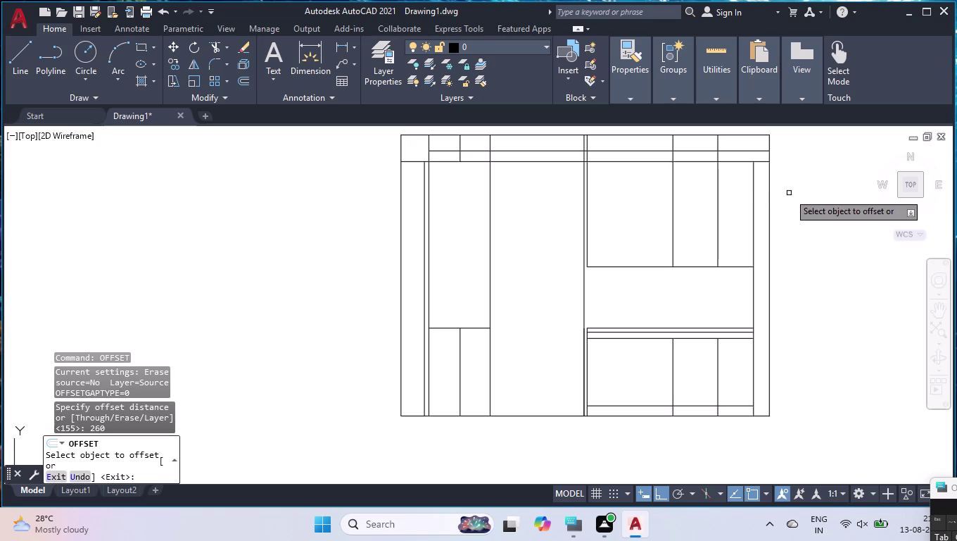
click(770, 143)
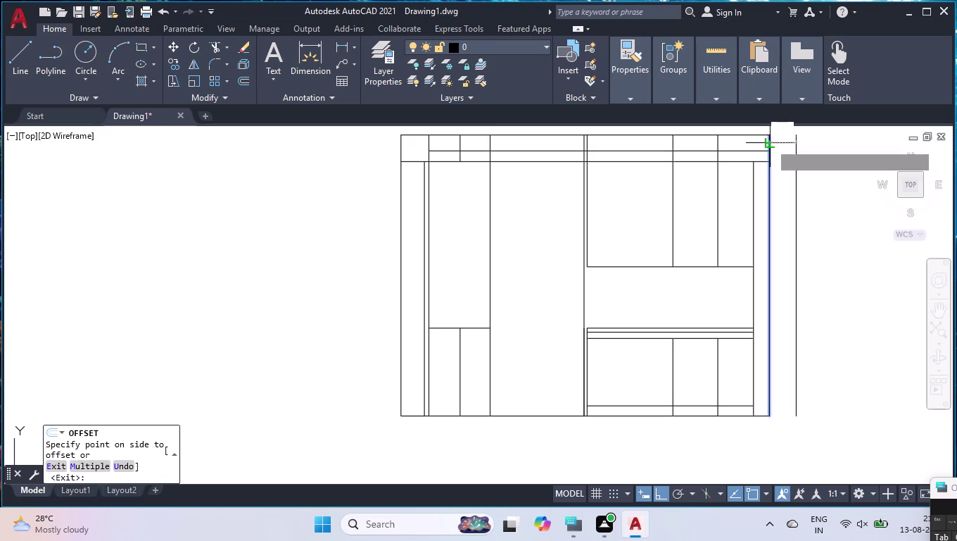
click(744, 143)
key(Return)
Trim the new 260 line back at the top band line.
text(TR)
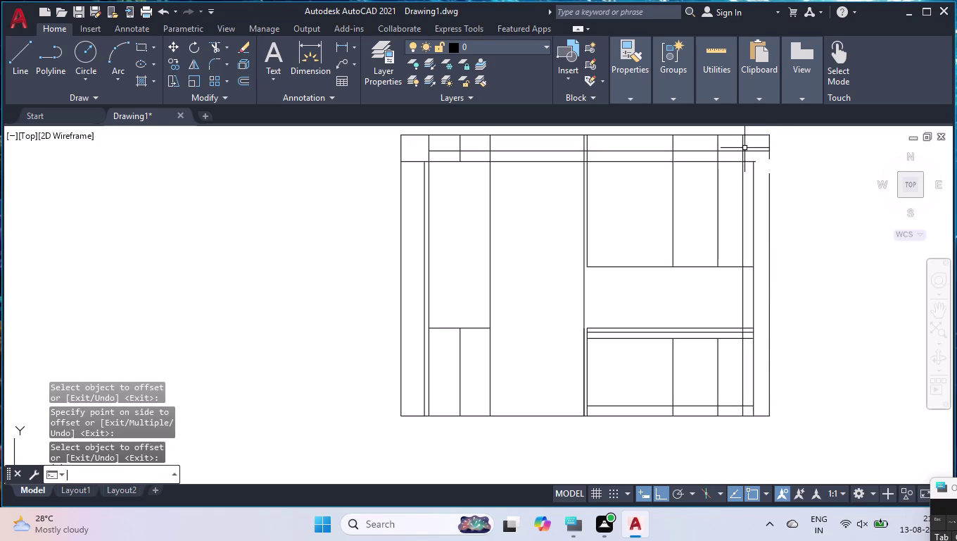
key(Return)
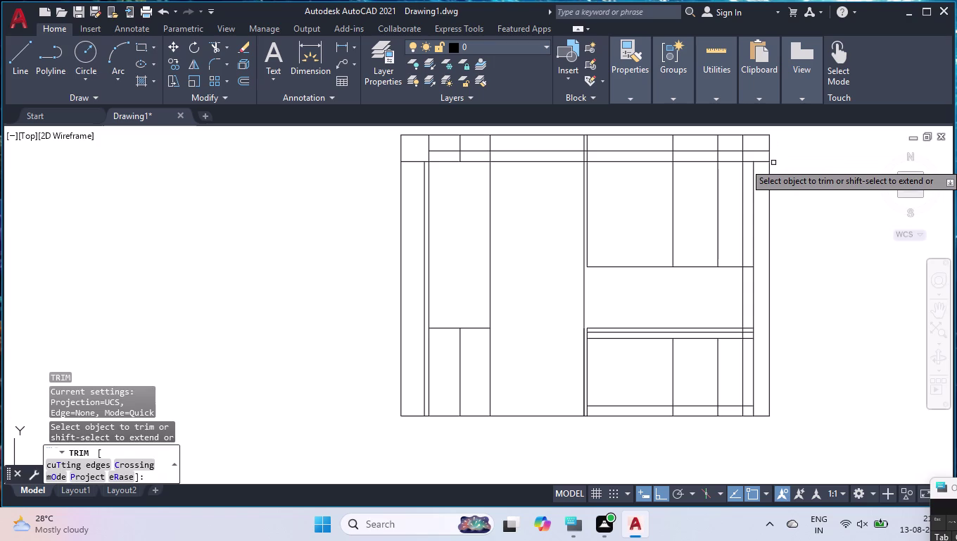
key(Return)
key(Return)
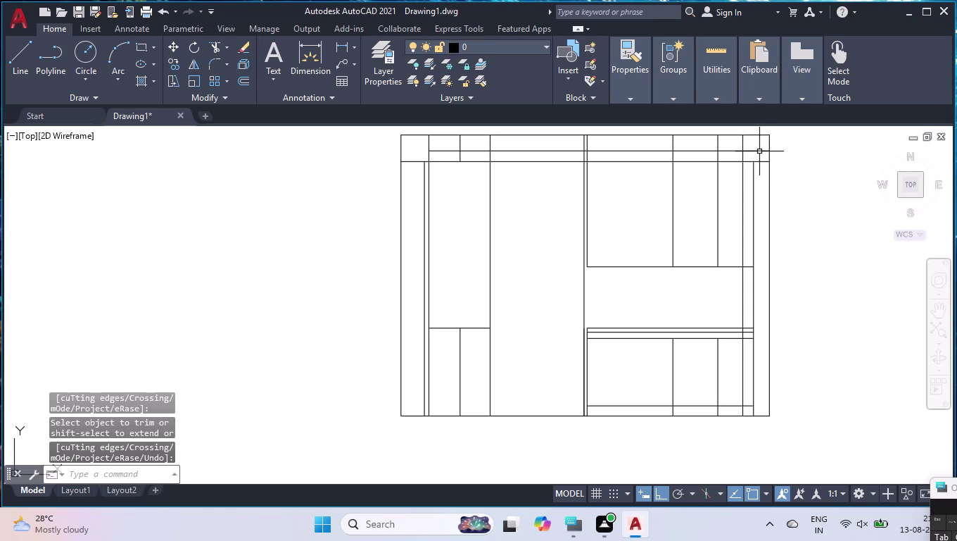
click(759, 151)
key(Return)
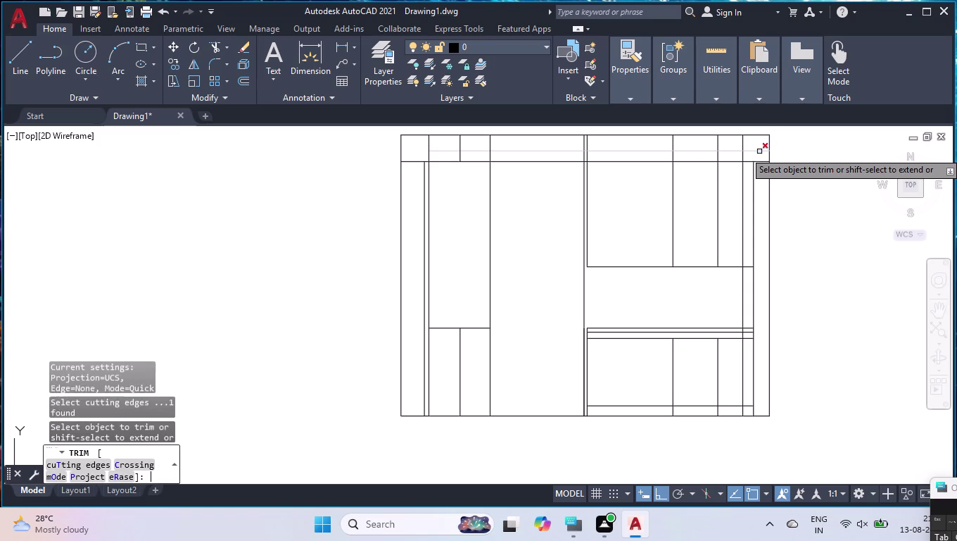
text(DLI)
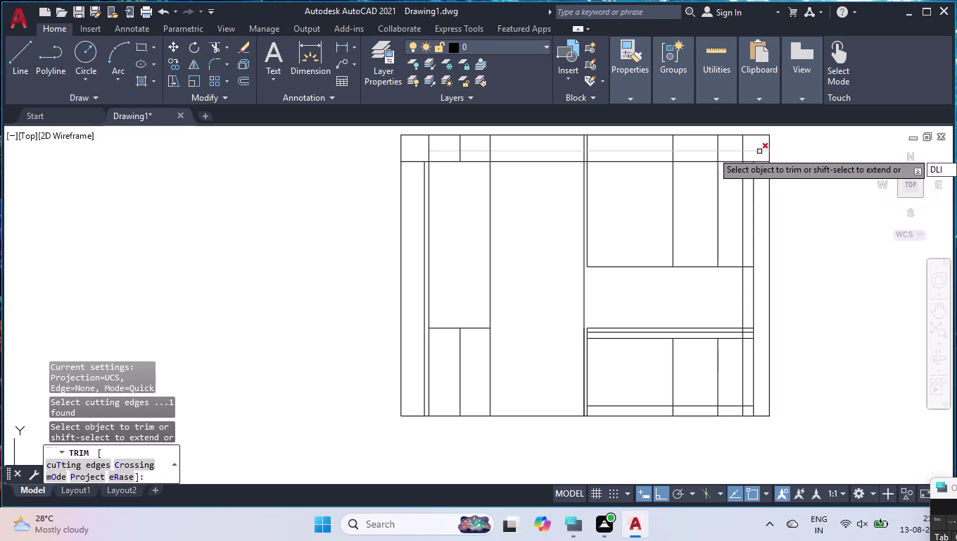
key(Return)
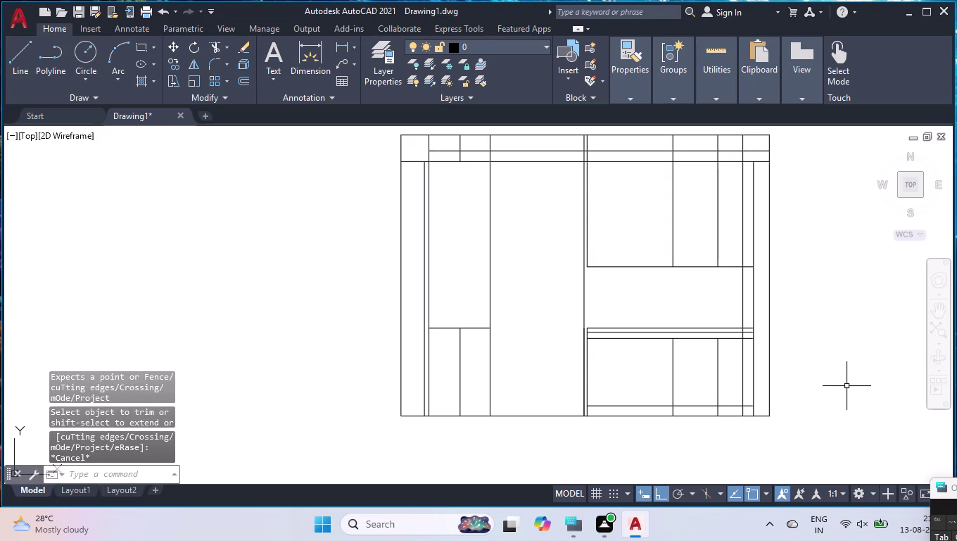
text(DL)
key(i)
key(Return)
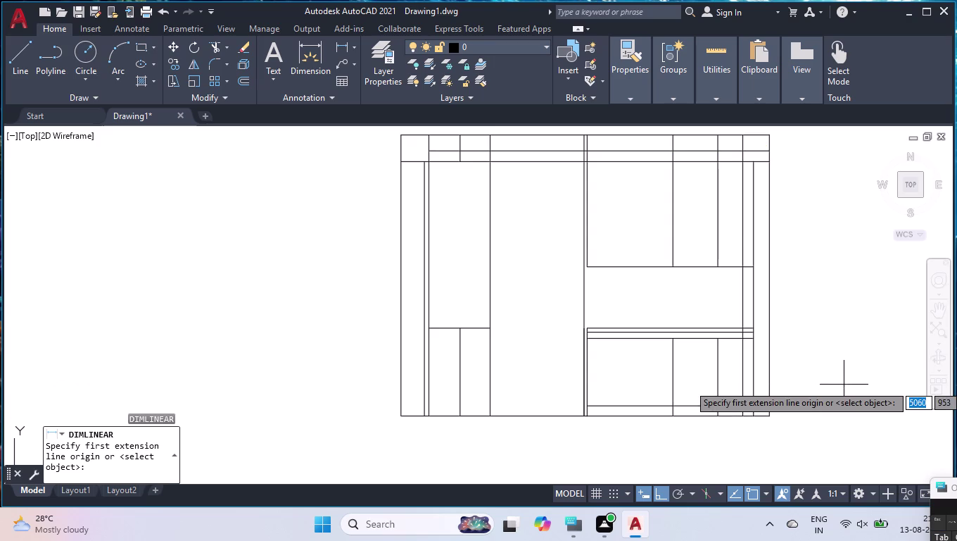
Measure the top band height as 155 without placing the dimension.
click(771, 138)
click(768, 149)
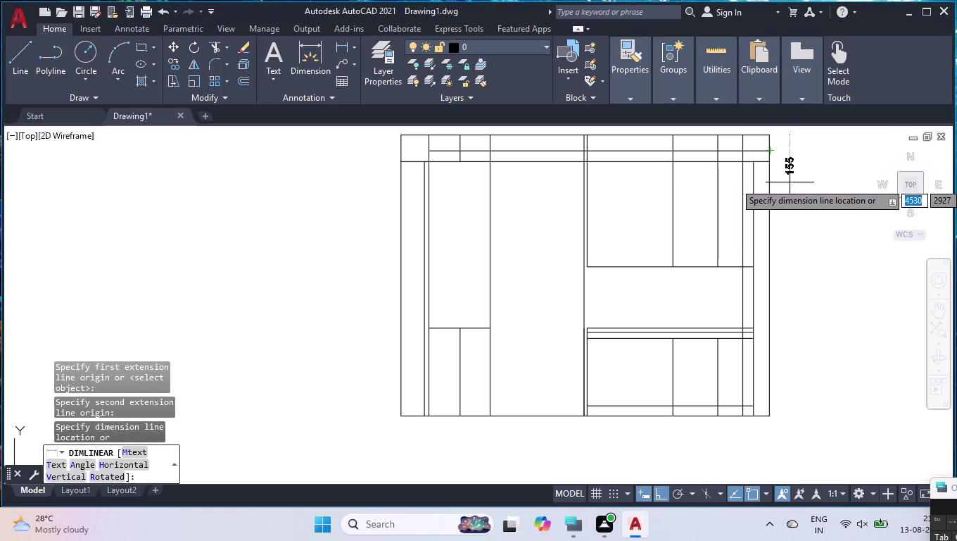
key(Return)
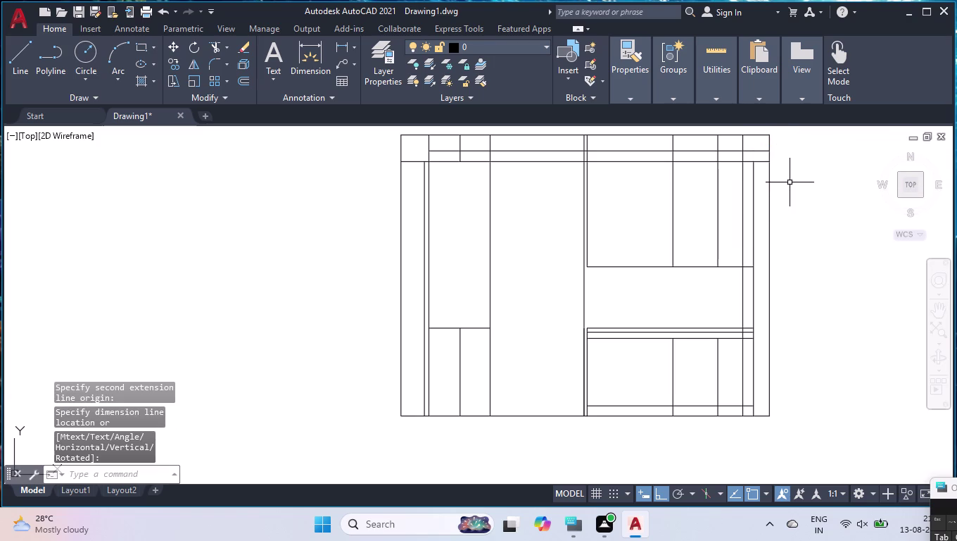
Delete the horizontal line inside the top band.
click(756, 151)
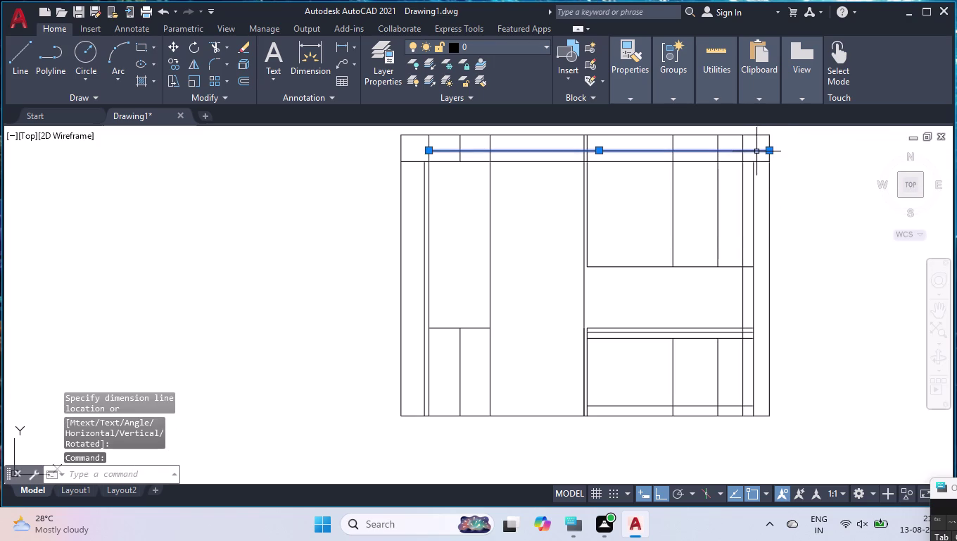
key(Delete)
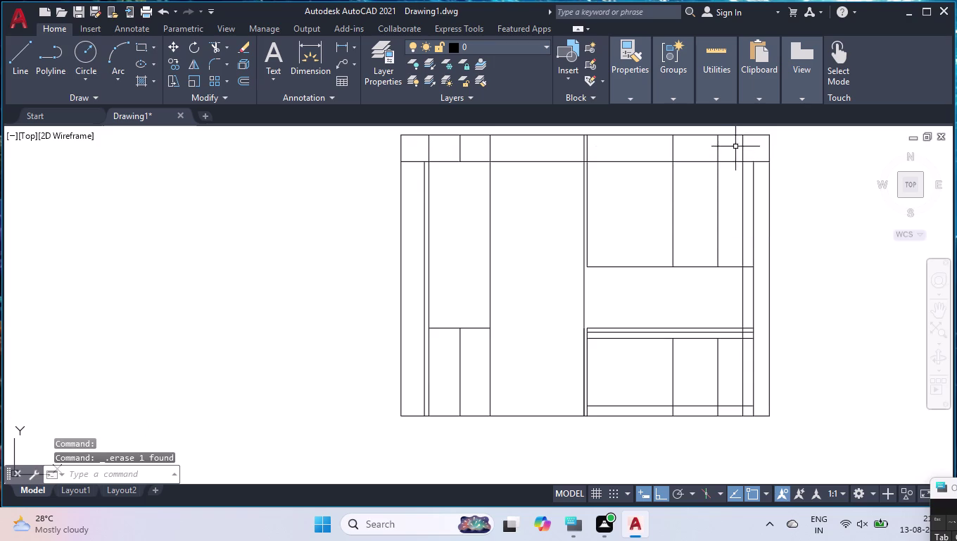
key(o)
key(f)
key(f)
key(Return)
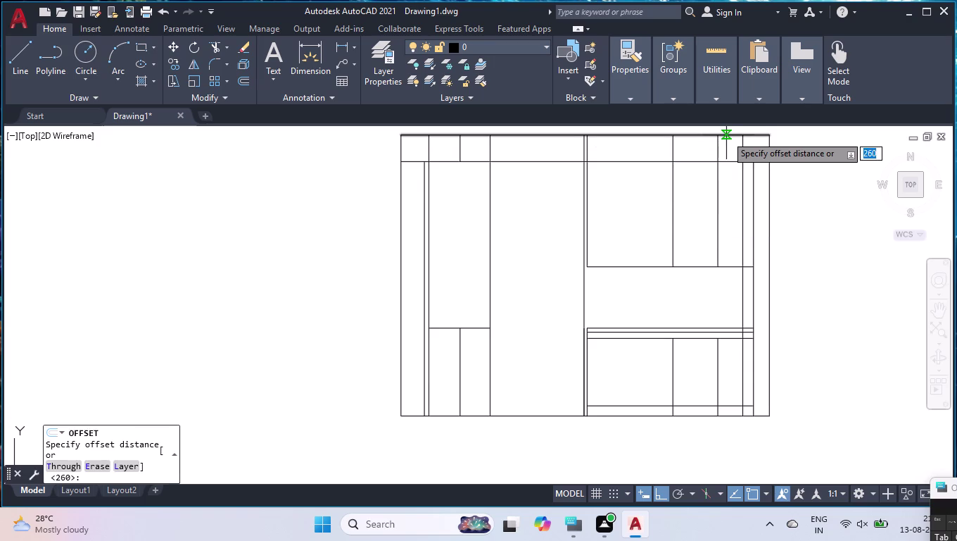
Offset the wardrobe's top edge downward by 200 and by 175.
key(2)
key(0)
key(0)
key(Return)
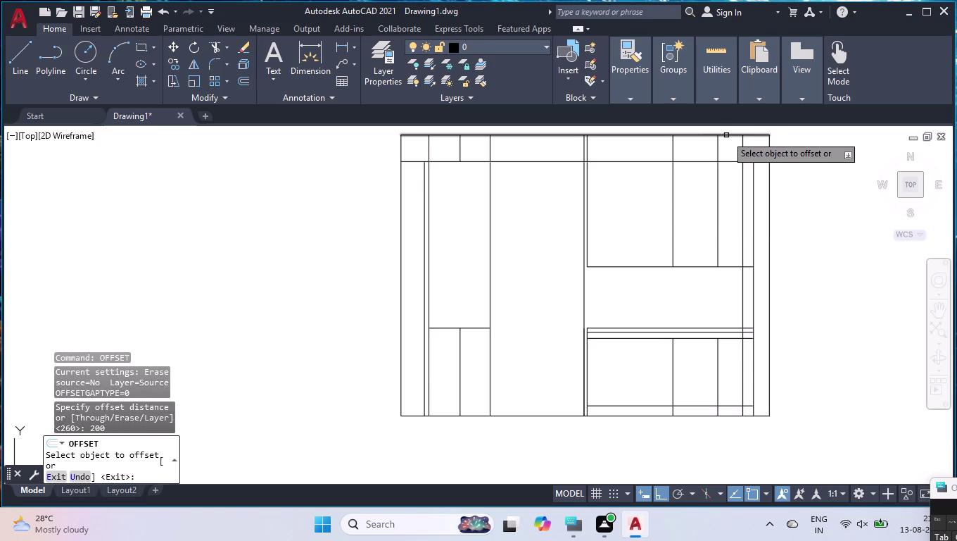
click(727, 135)
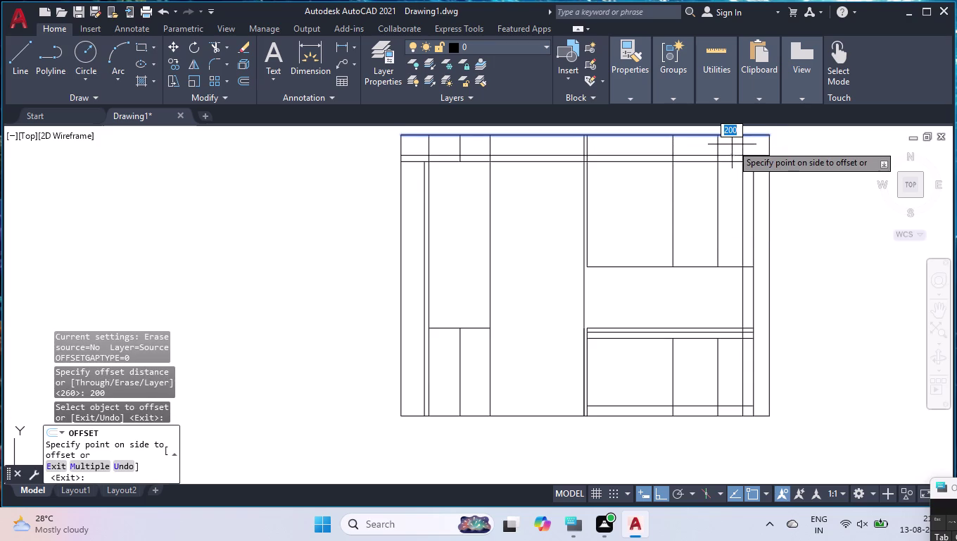
click(732, 144)
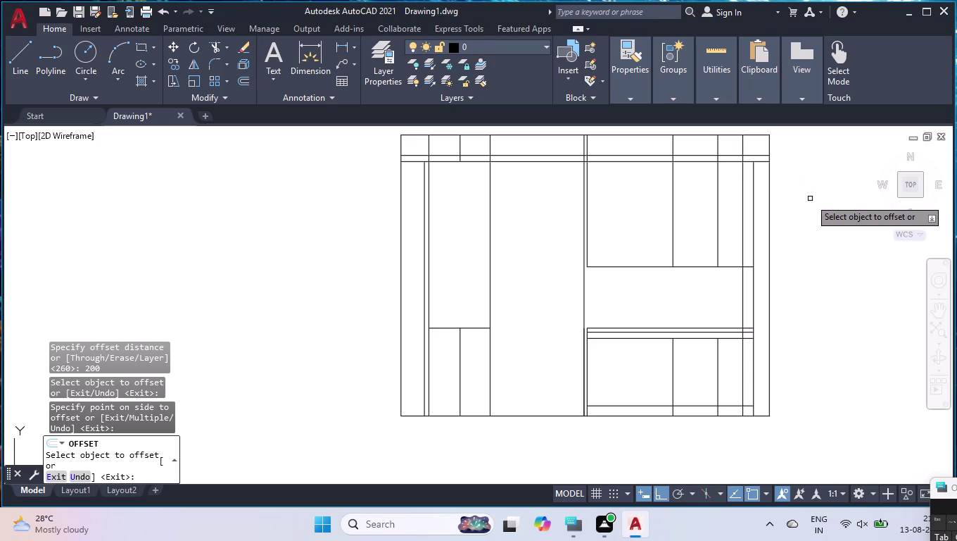
click(756, 134)
text(1)
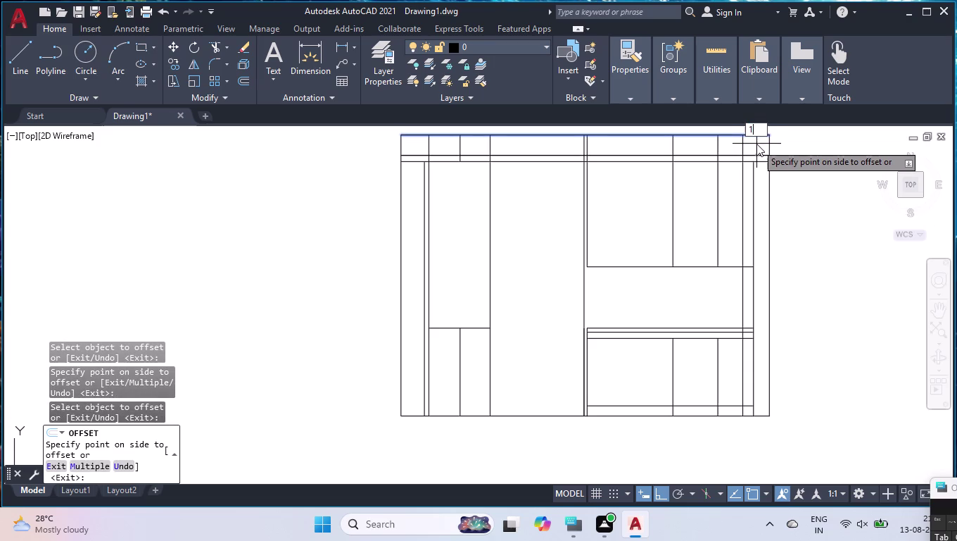
text(75)
key(Return)
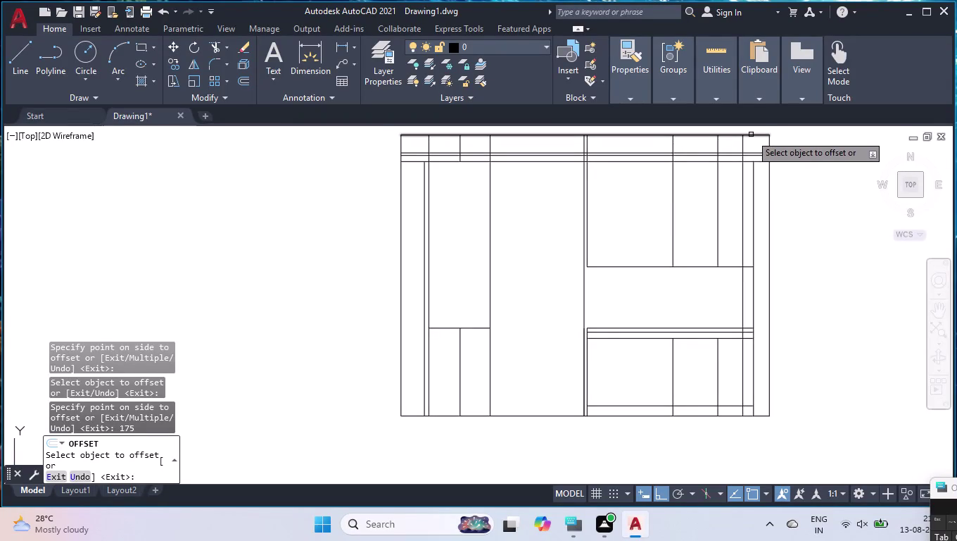
key(Return)
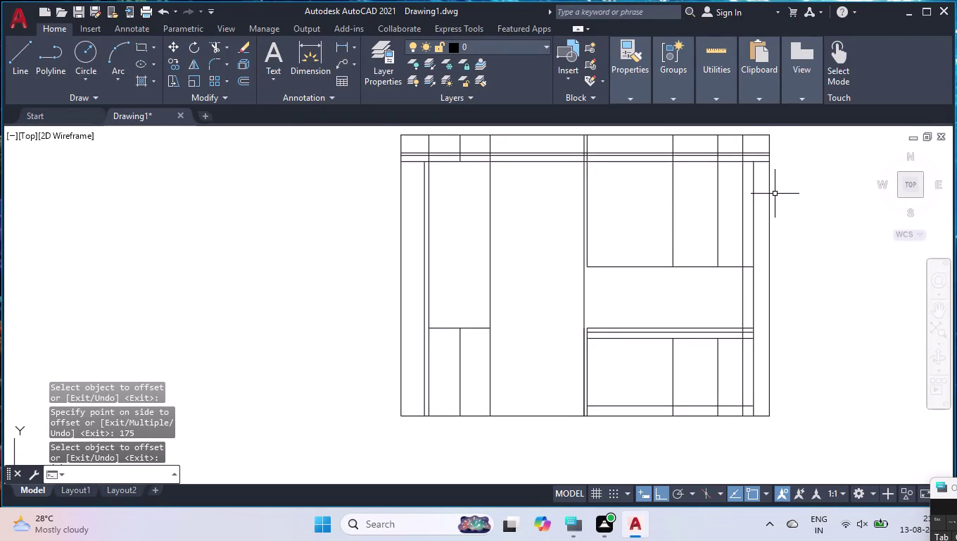
Delete a stray line near the upper right of the wardrobe.
text(TR)
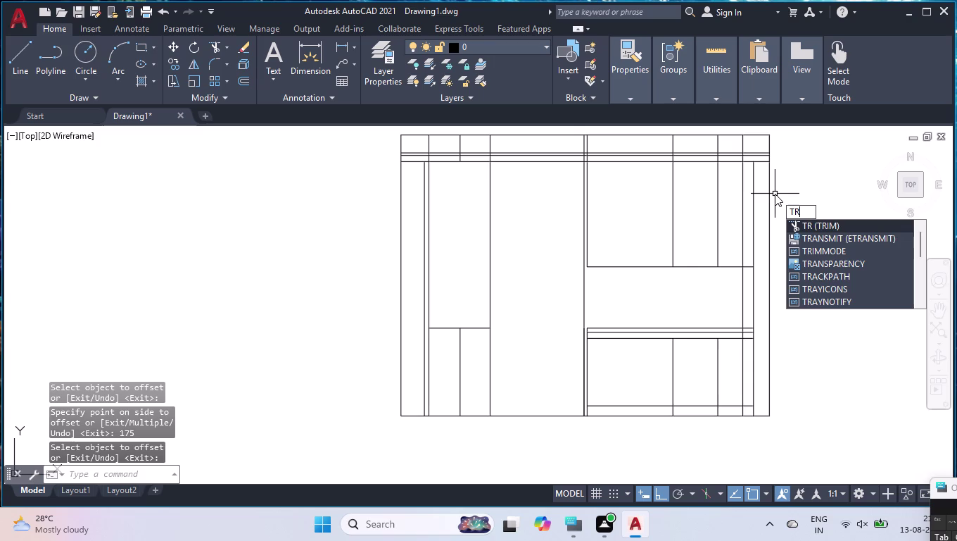
key(Return)
key(Return)
key(Return)
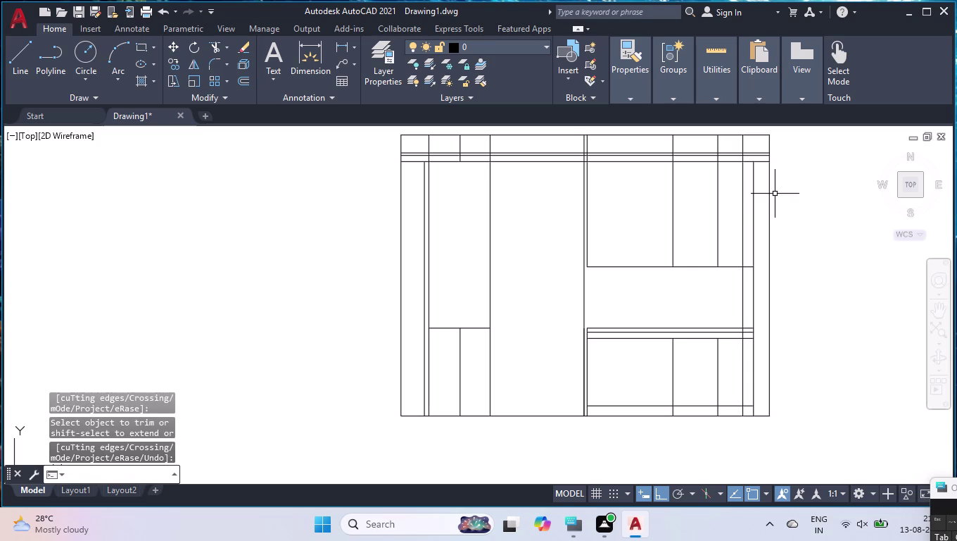
click(684, 157)
key(Delete)
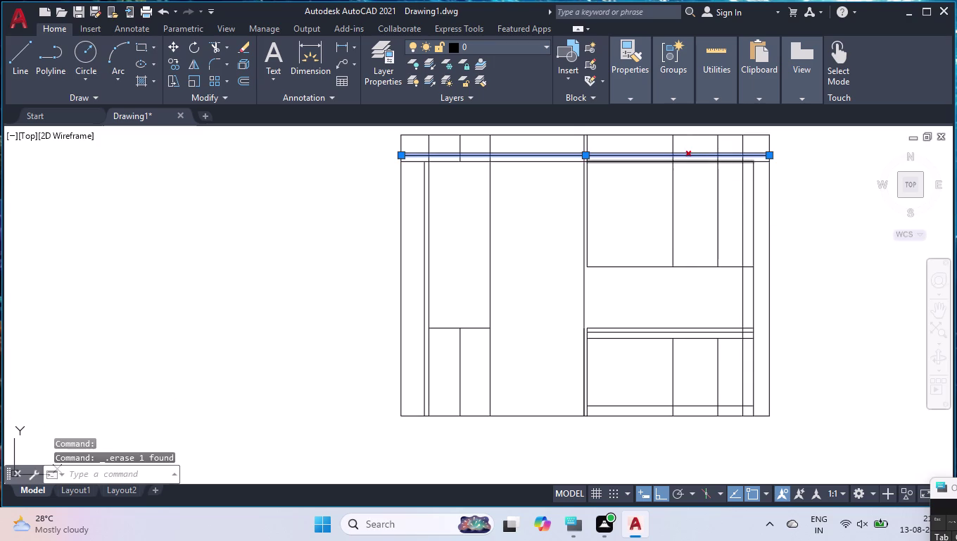
Trim excess line ends in the top-left corner and left part of the top band.
text(T)
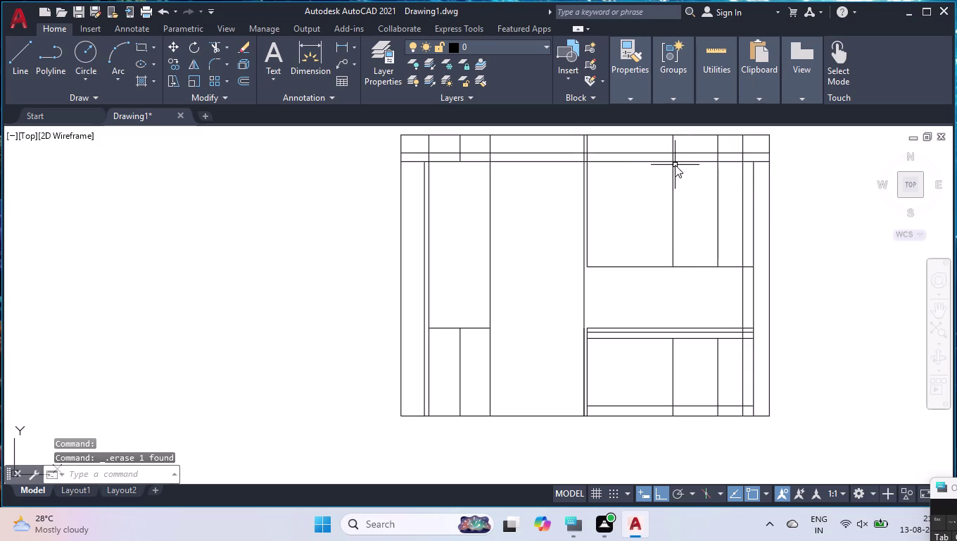
text(R)
key(Return)
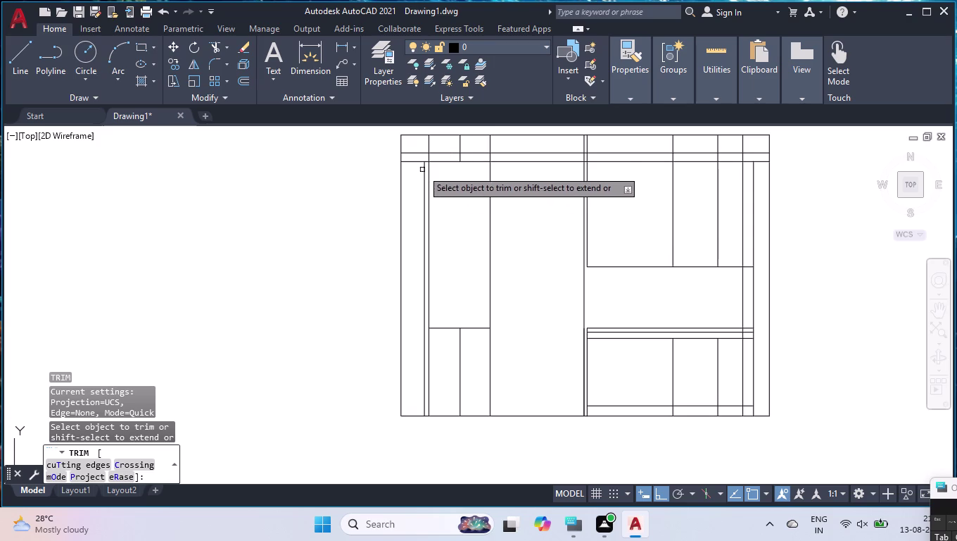
click(421, 153)
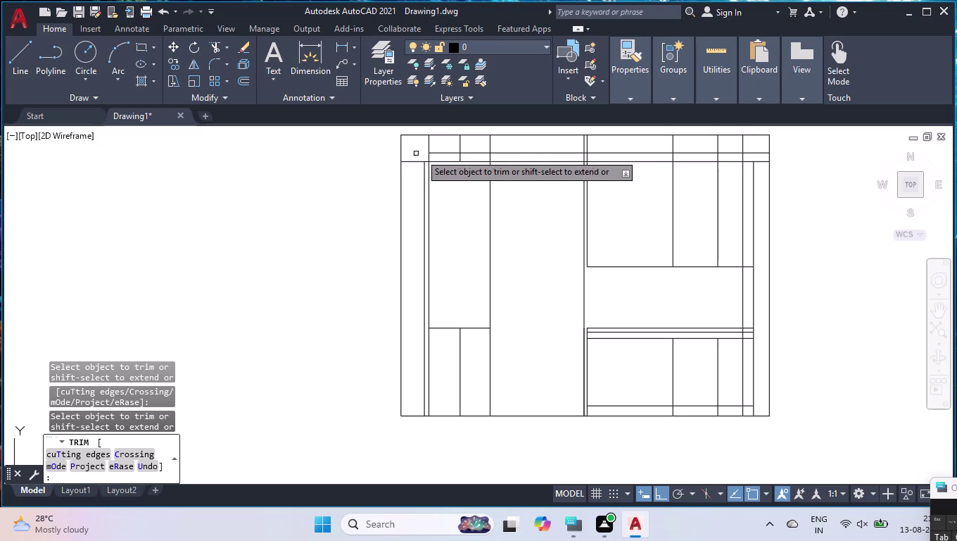
click(429, 186)
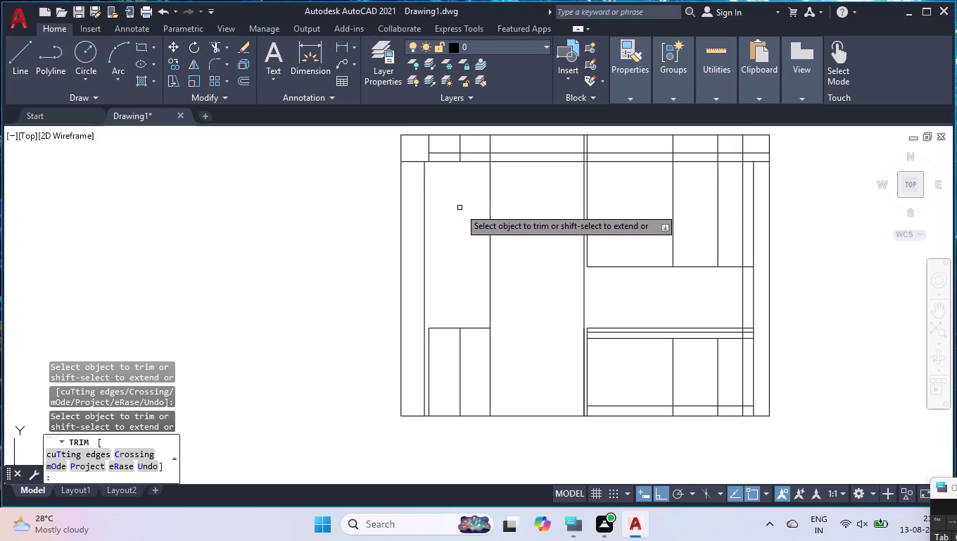
click(478, 164)
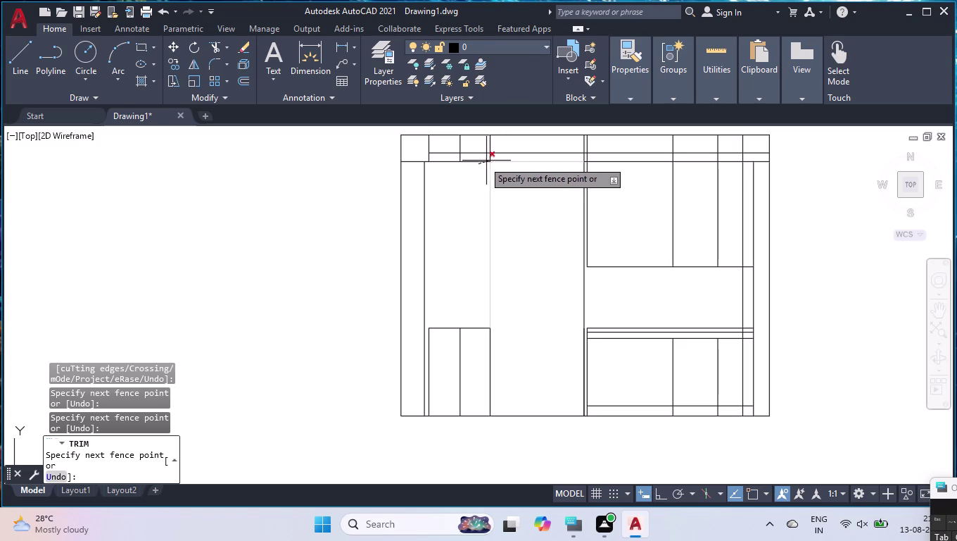
click(475, 160)
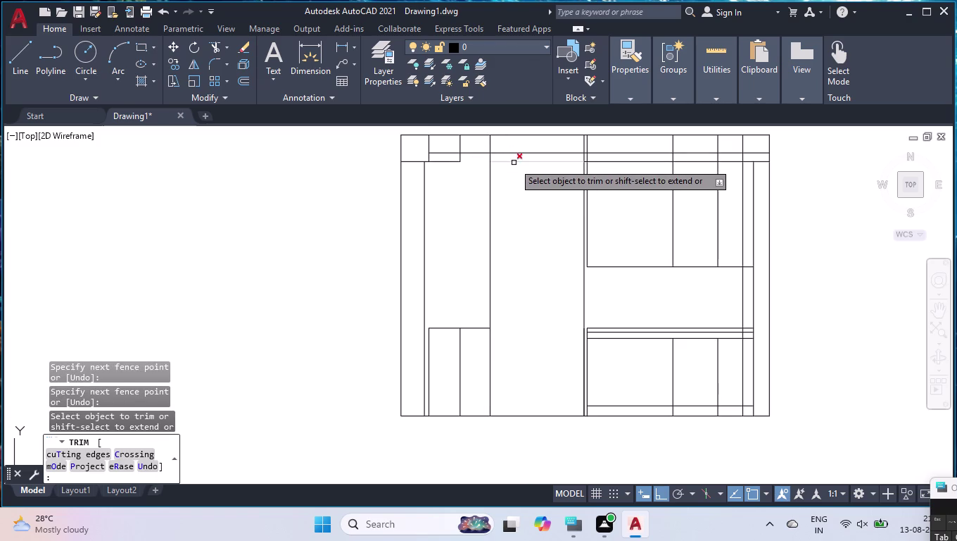
click(514, 163)
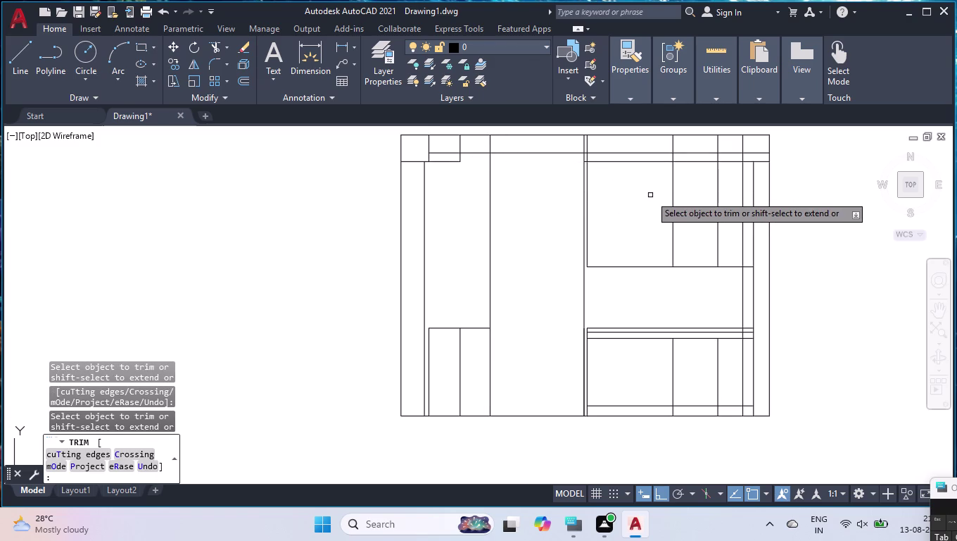
scroll(up, 3)
scroll(up, 3)
click(578, 174)
click(572, 197)
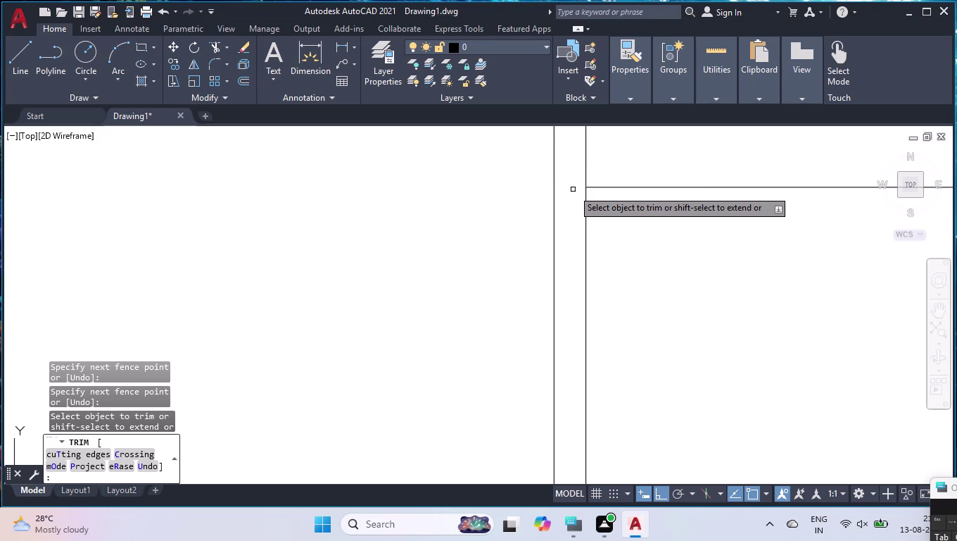
Trim the stray pieces along the right side of the top rail and corner boxes.
scroll(down, 3)
scroll(down, 3)
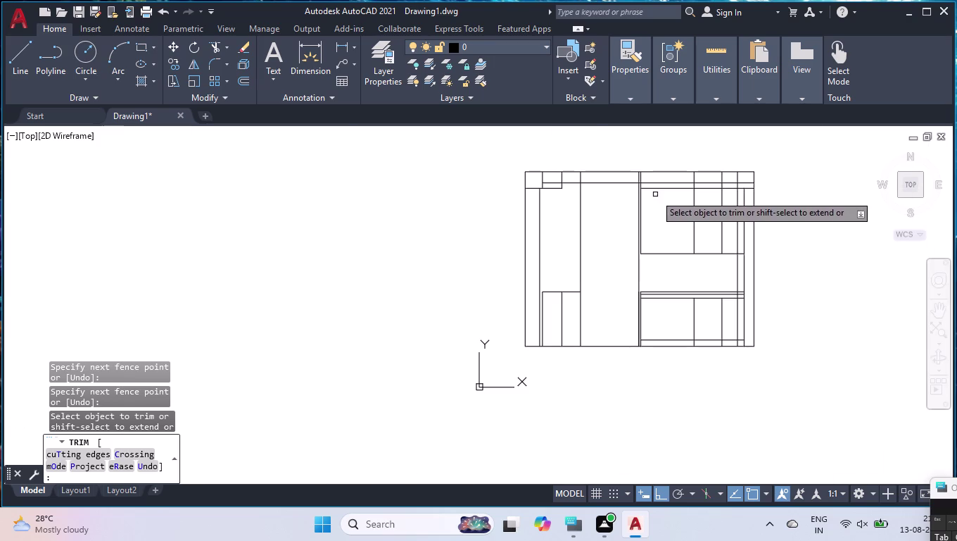
scroll(up, 3)
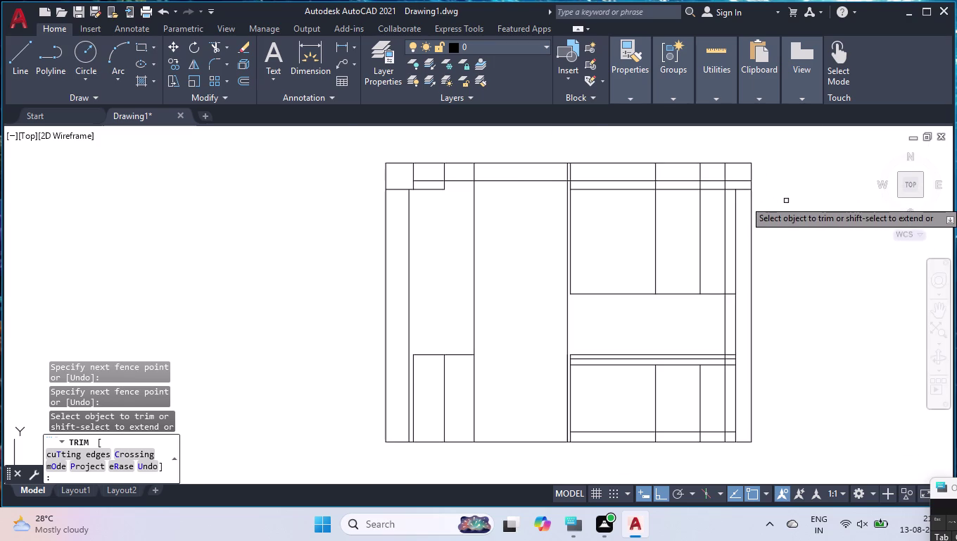
scroll(up, 3)
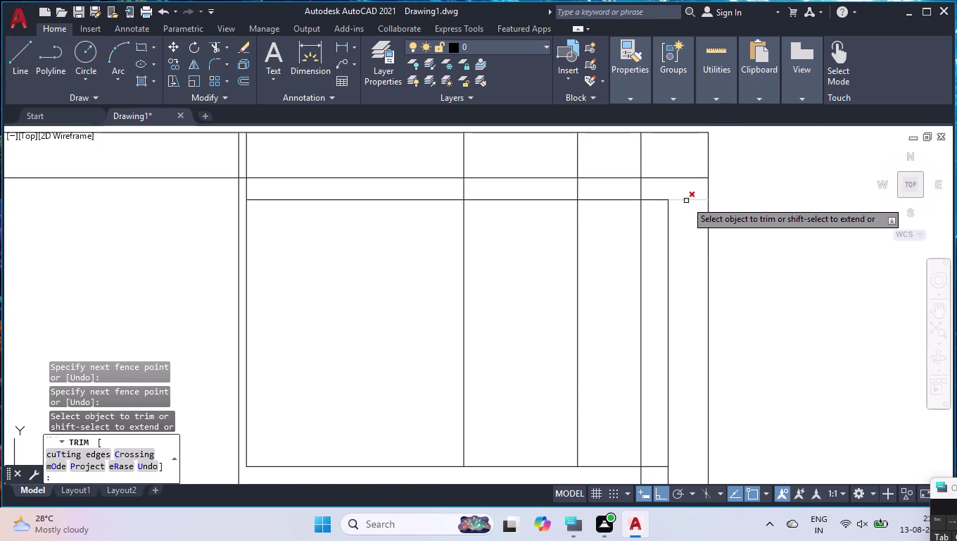
click(687, 200)
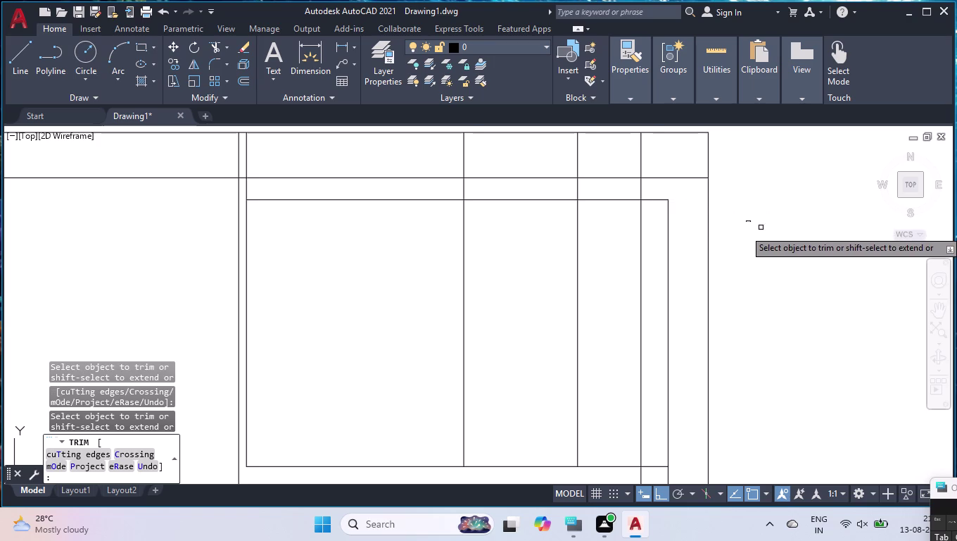
click(665, 190)
click(445, 192)
scroll(down, 3)
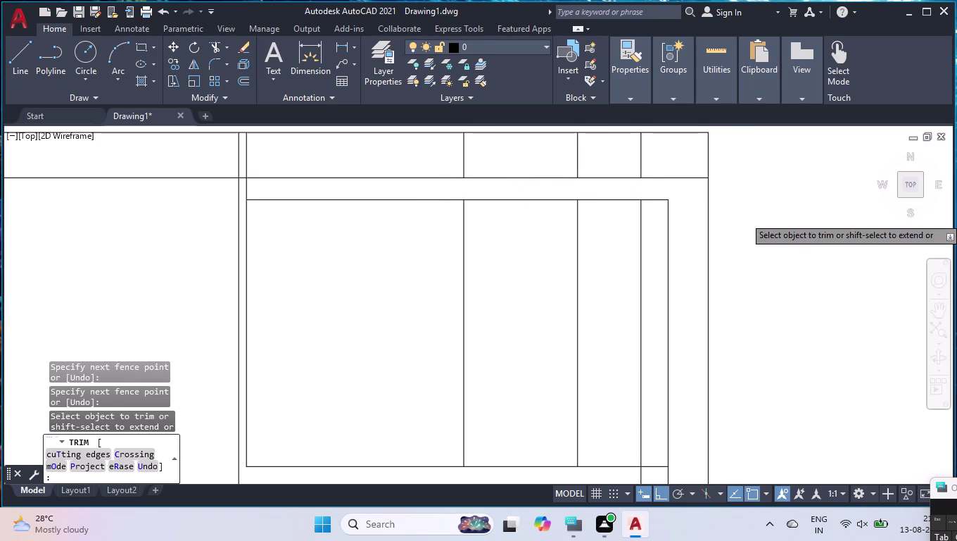
scroll(down, 3)
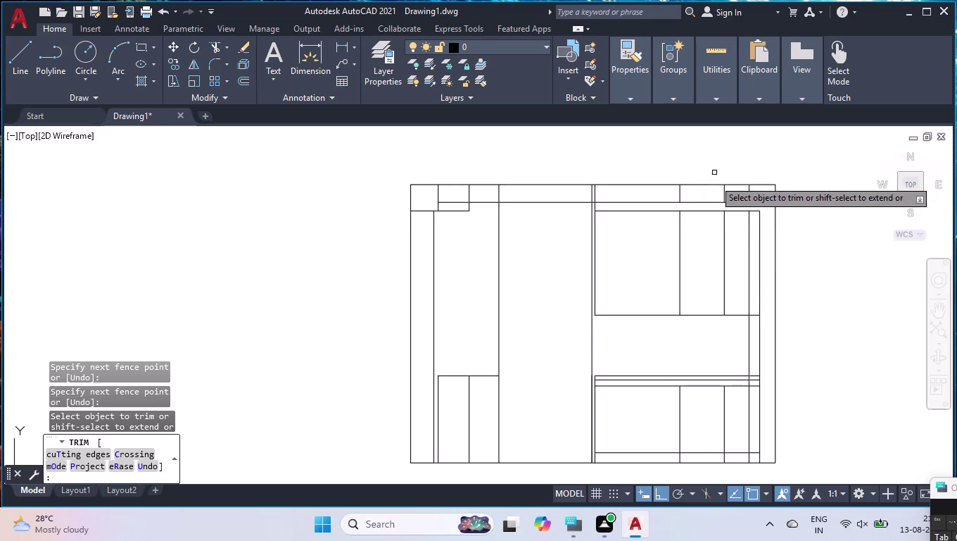
click(736, 195)
click(657, 195)
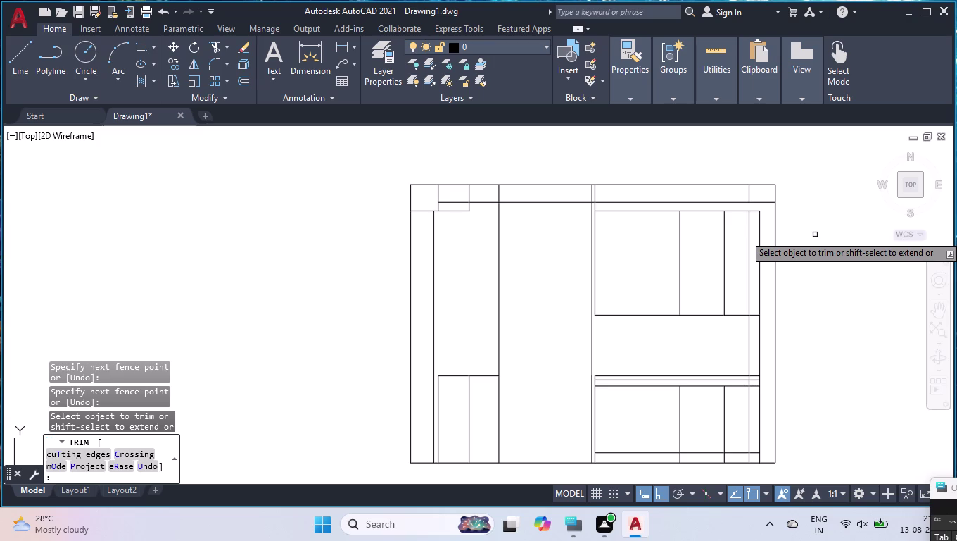
click(816, 238)
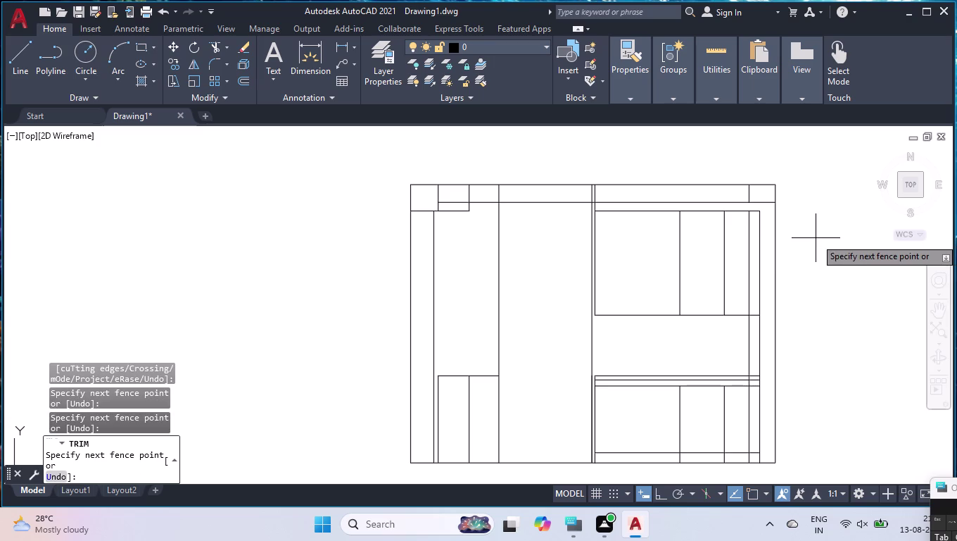
key(Return)
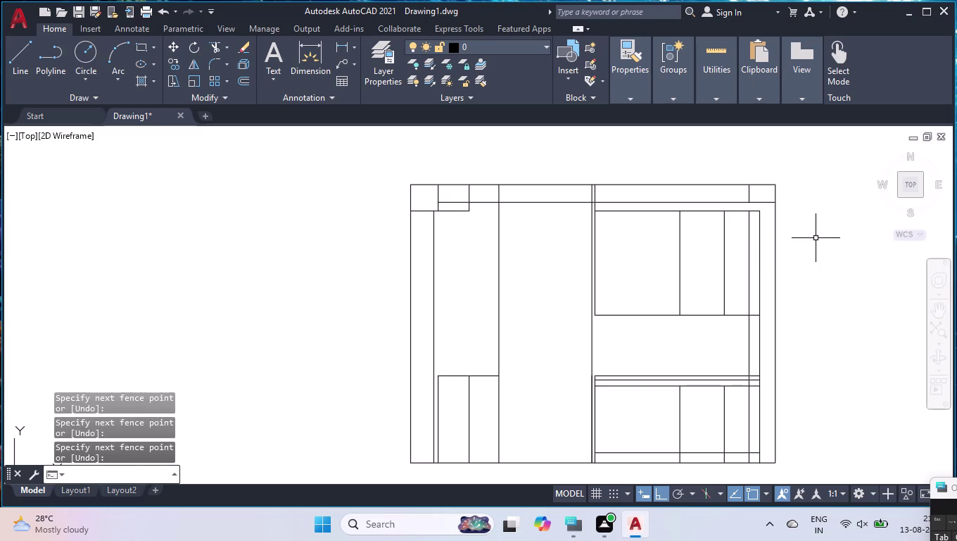
Extend the top rail line out to the wardrobe's right edge.
text(EX)
key(Return)
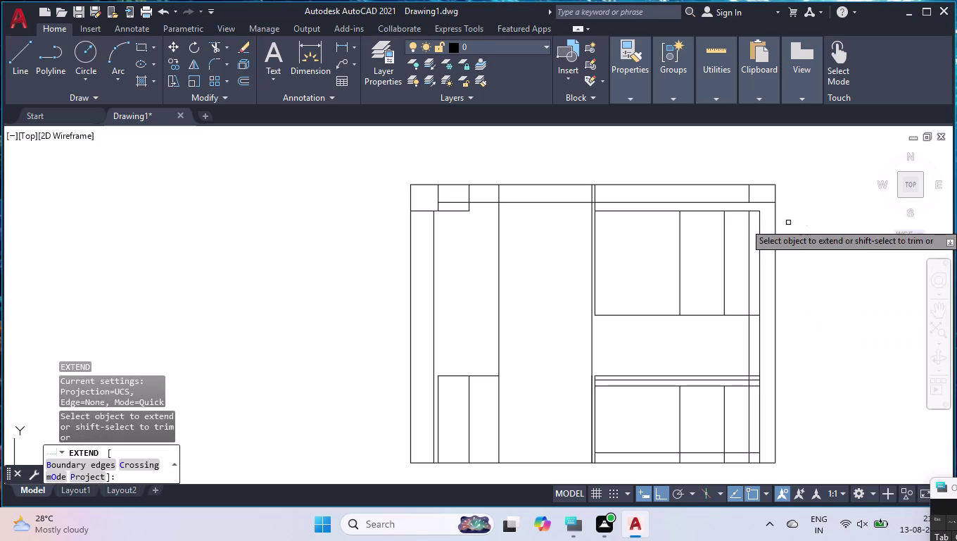
click(761, 219)
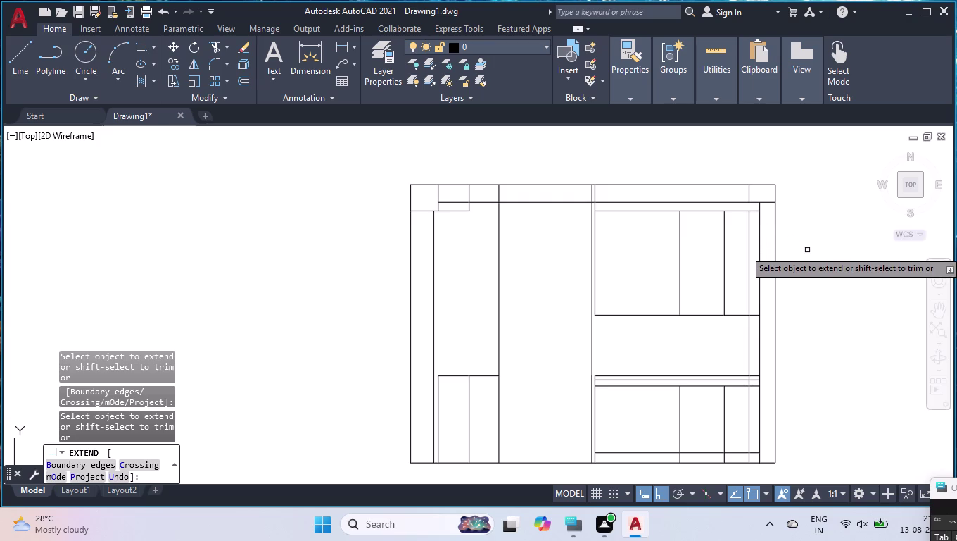
key(Return)
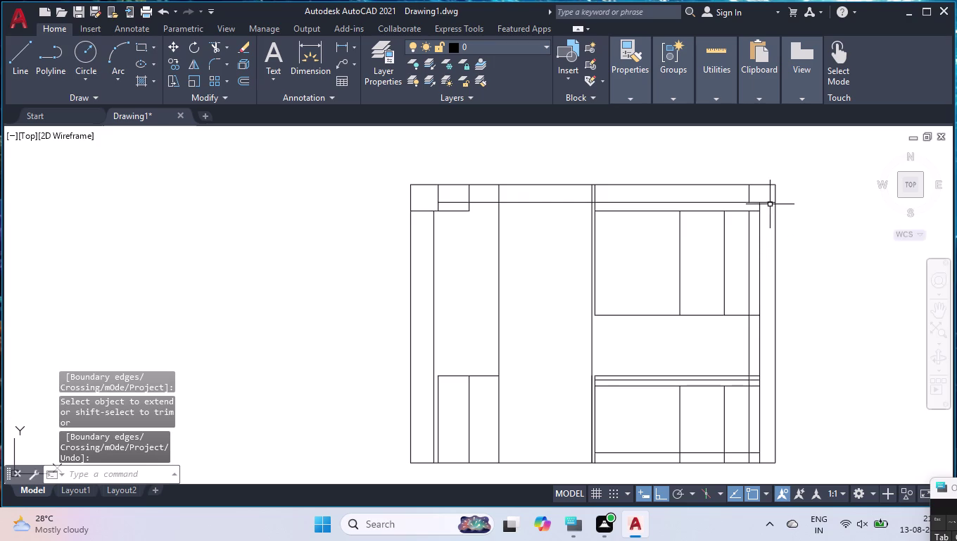
scroll(down, 3)
scroll(up, 3)
scroll(up, 3)
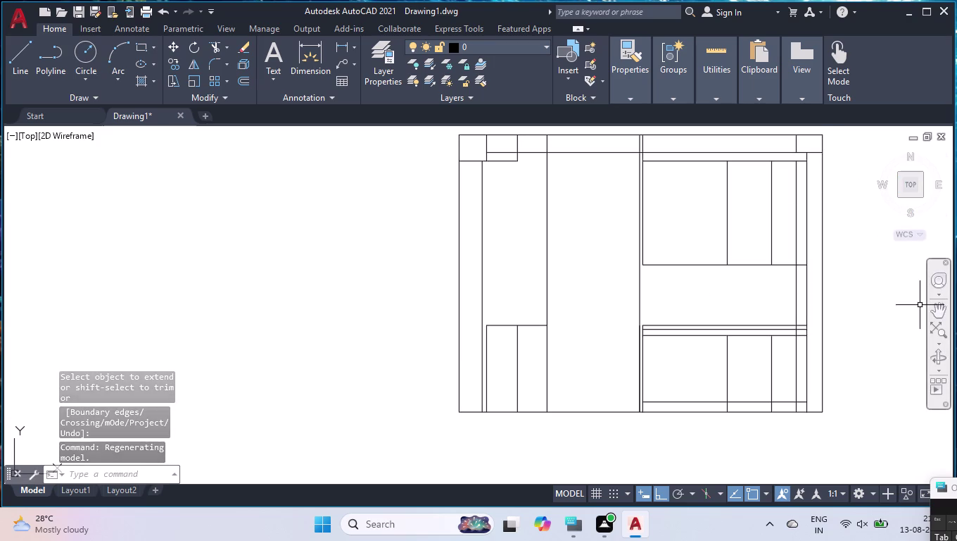
Pan the view to recentre the wardrobe.
click(942, 305)
drag(896, 289, 846, 323)
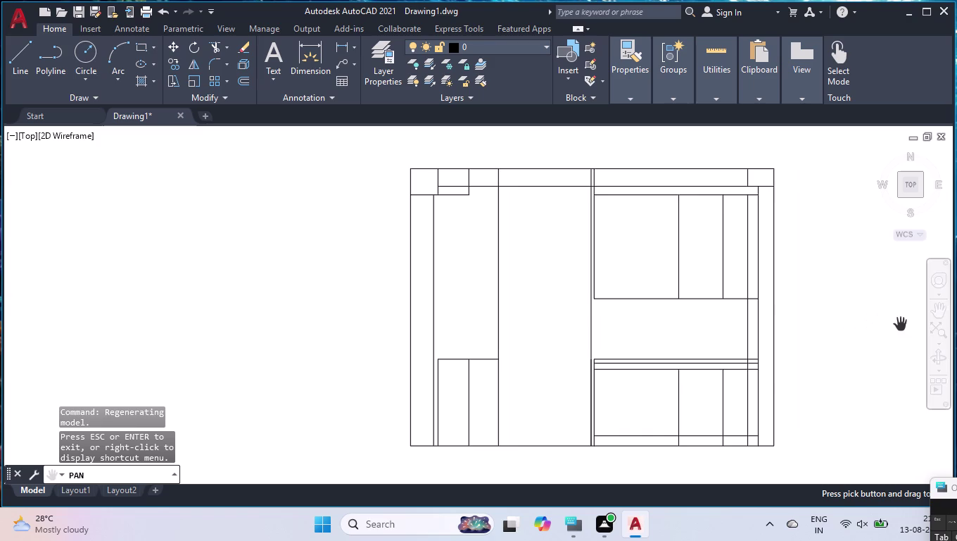
key(Return)
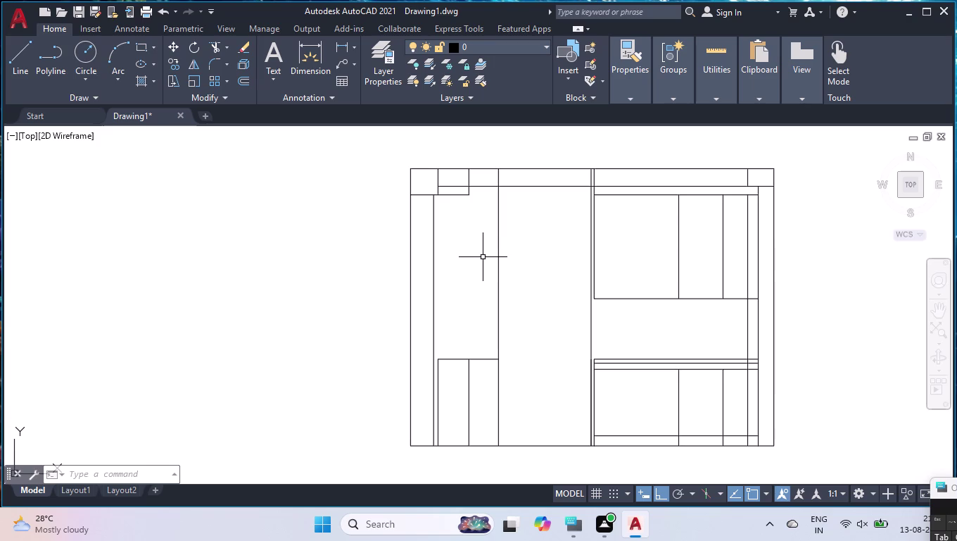
key(l)
key(Return)
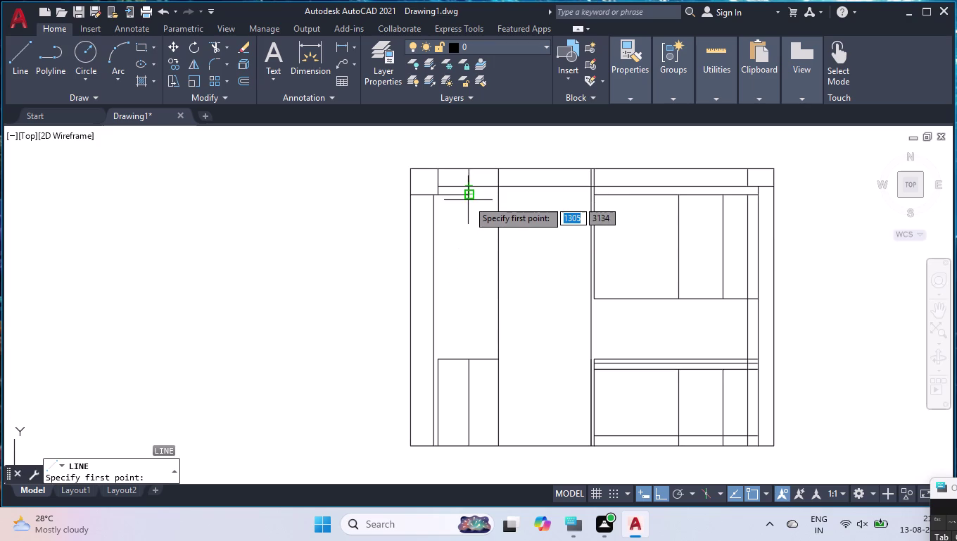
Draw a 1030-unit line starting below the top-left box.
click(470, 198)
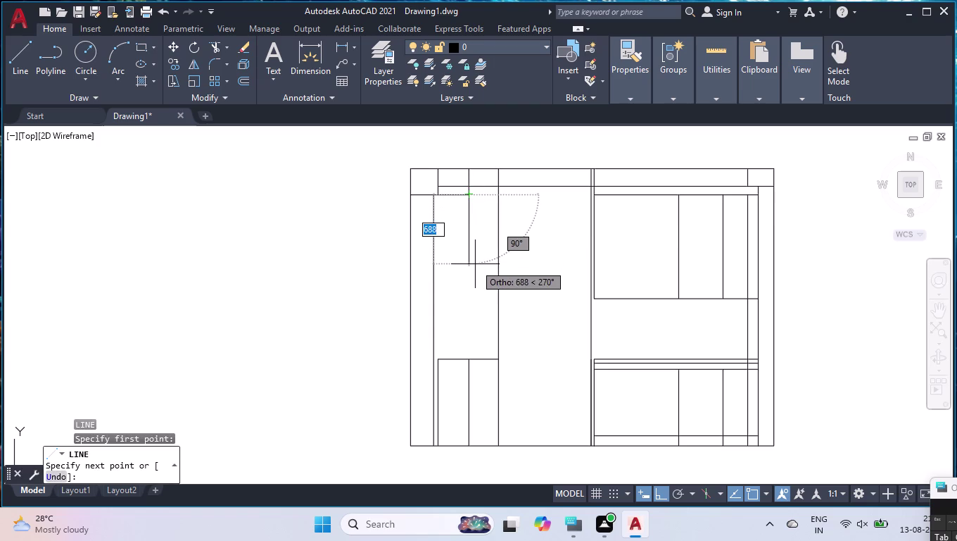
text(1030)
key(Return)
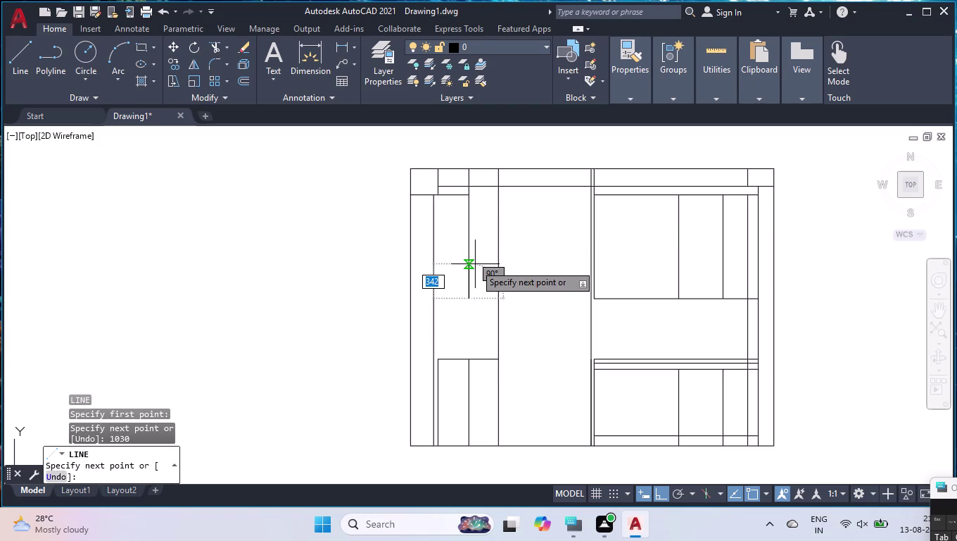
click(436, 294)
key(Return)
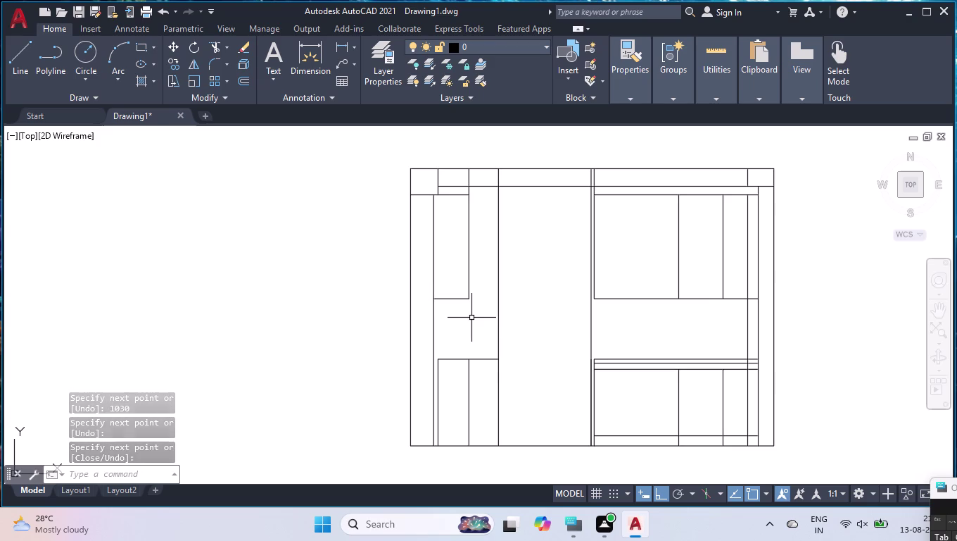
Draw two corner-to-corner diagonals forming an X in the upper-left opening.
key(l)
key(Return)
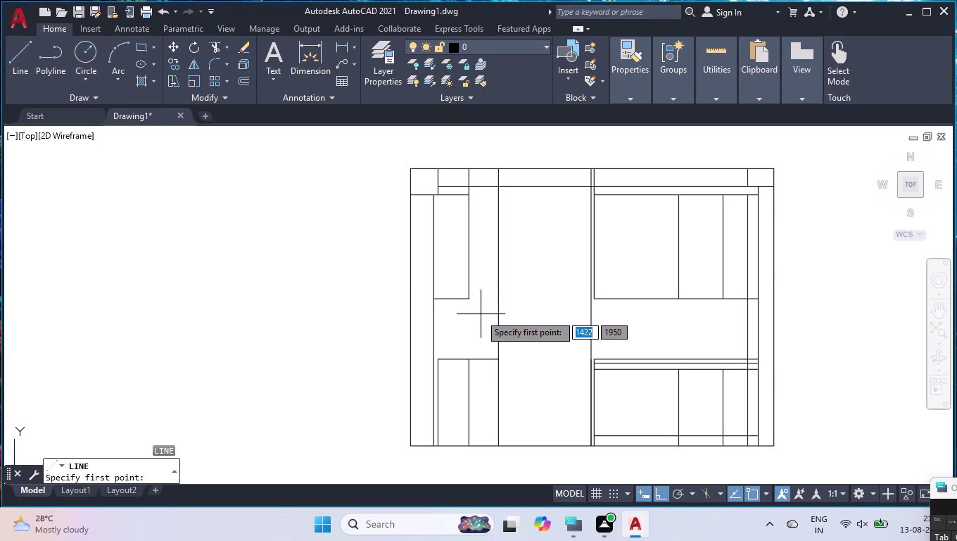
click(466, 302)
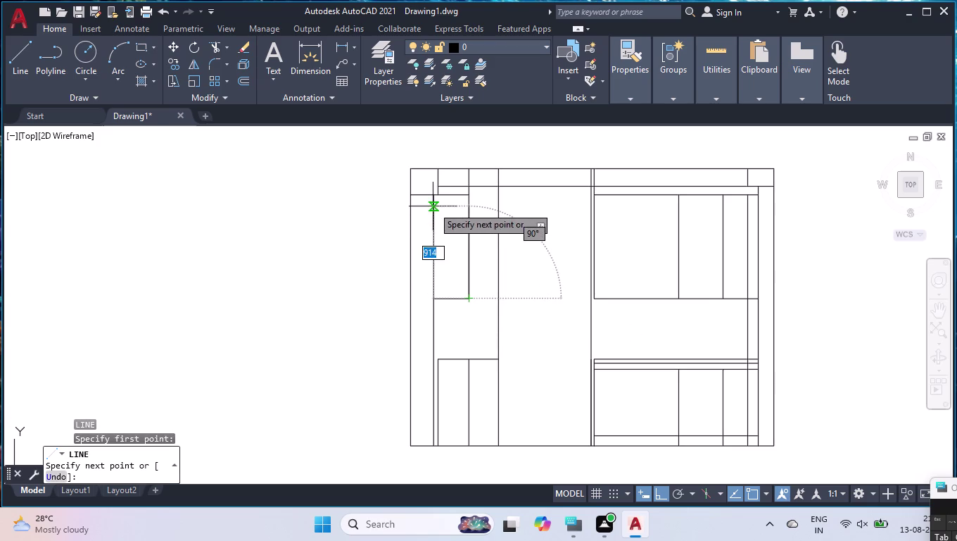
click(433, 201)
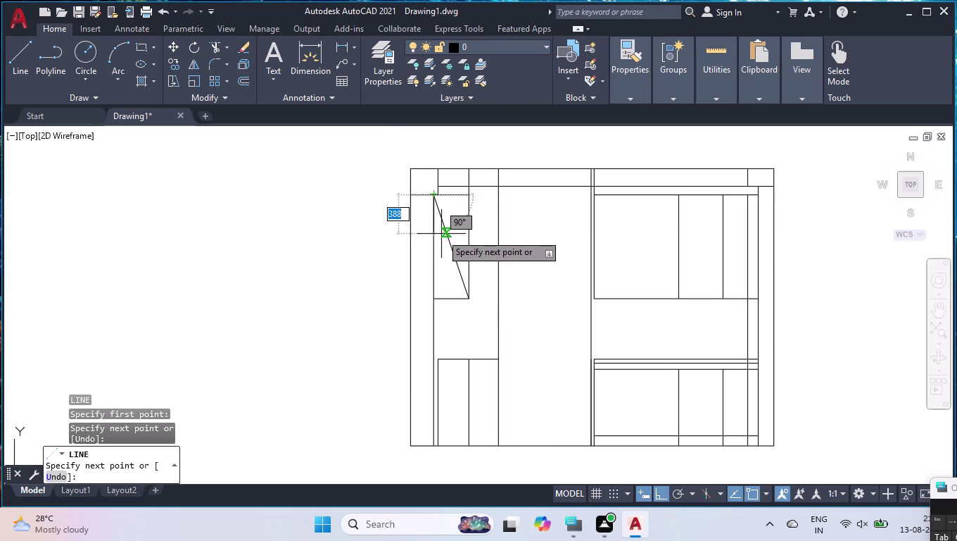
key(Return)
key(space)
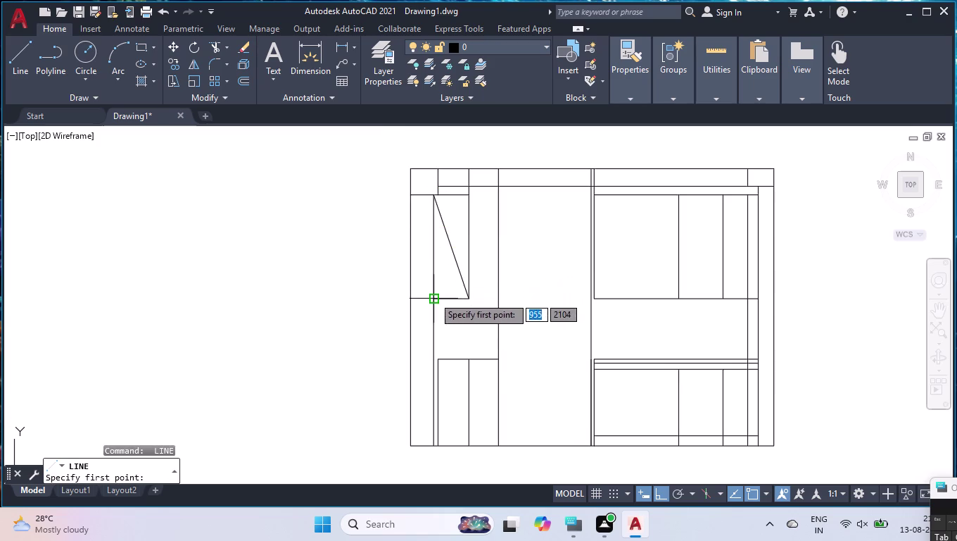
click(434, 298)
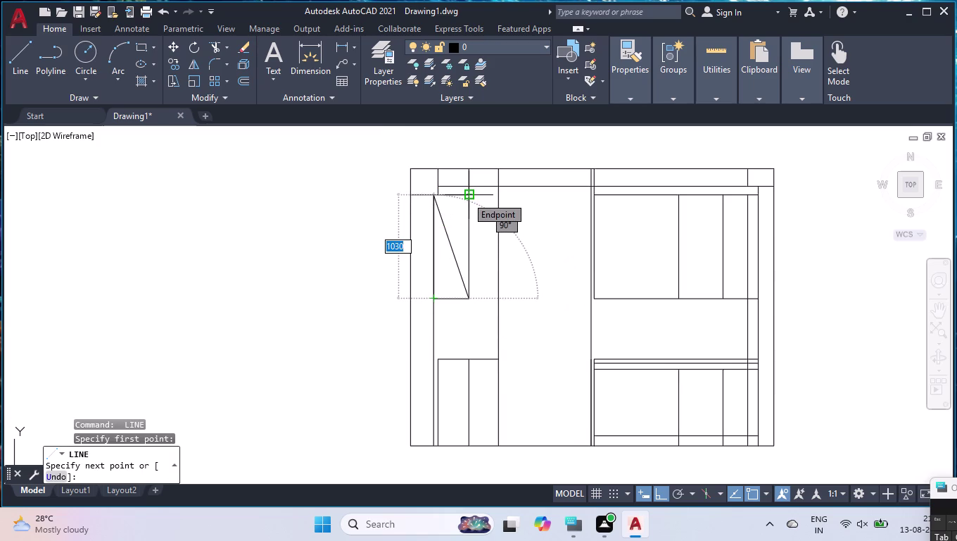
click(467, 197)
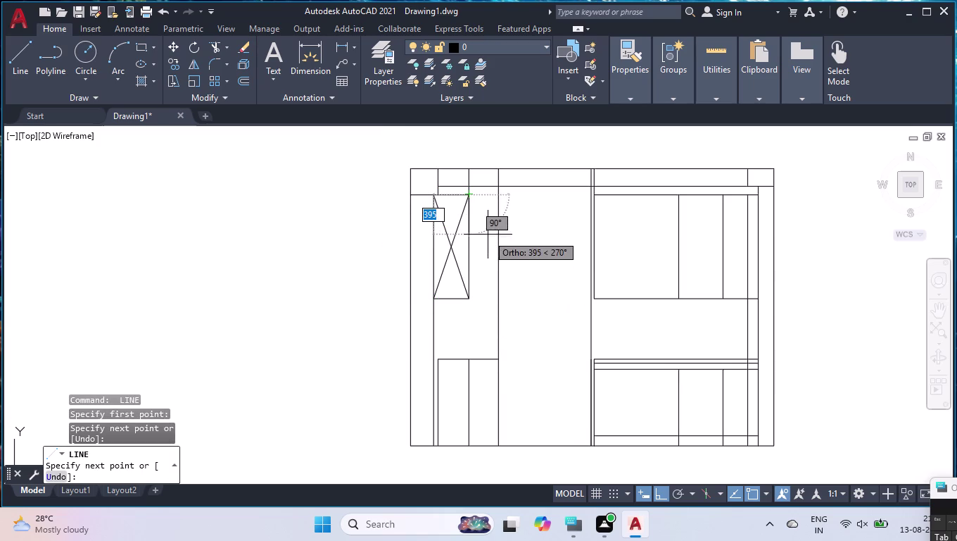
key(Return)
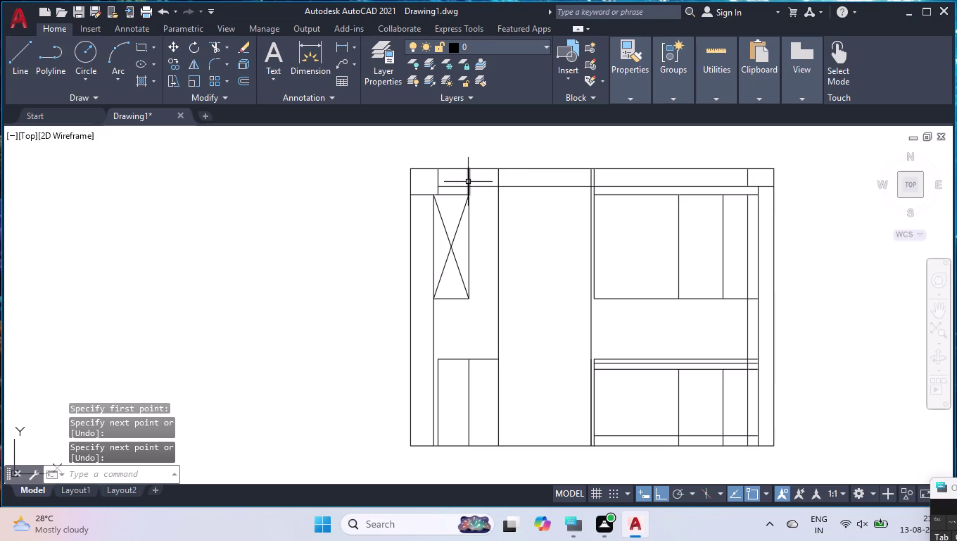
scroll(up, 3)
Offset the partition line 18 units to its left beside the crossed opening.
text(OF)
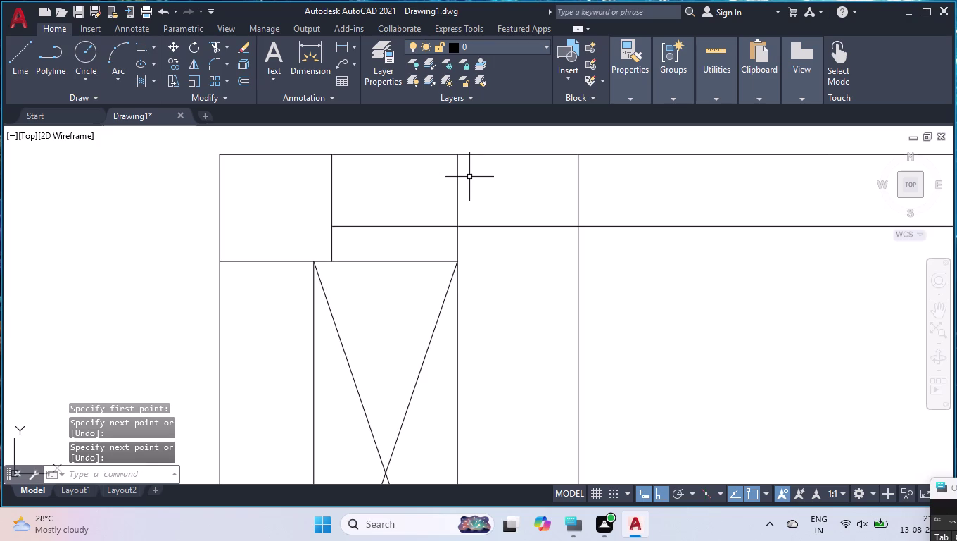
text(F)
key(Return)
text(18)
key(Return)
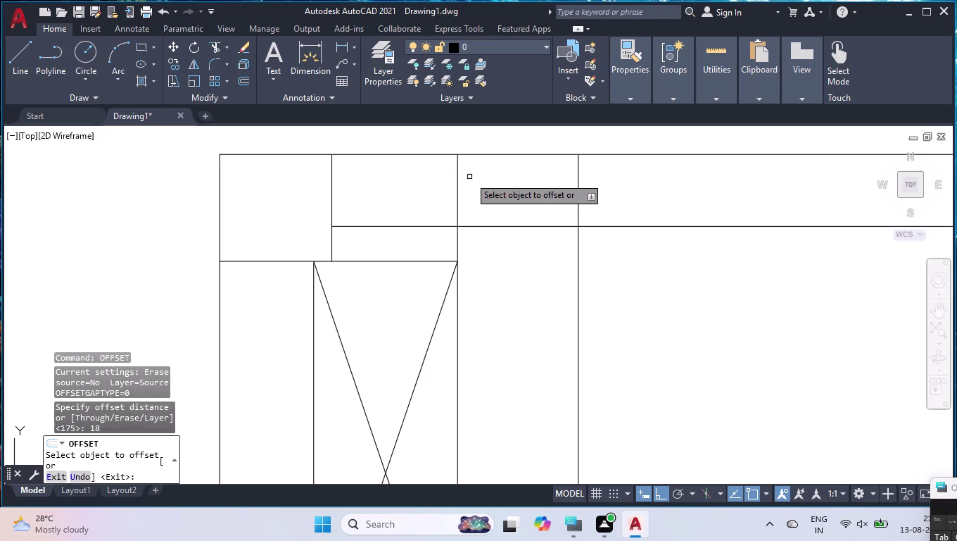
click(456, 182)
click(436, 185)
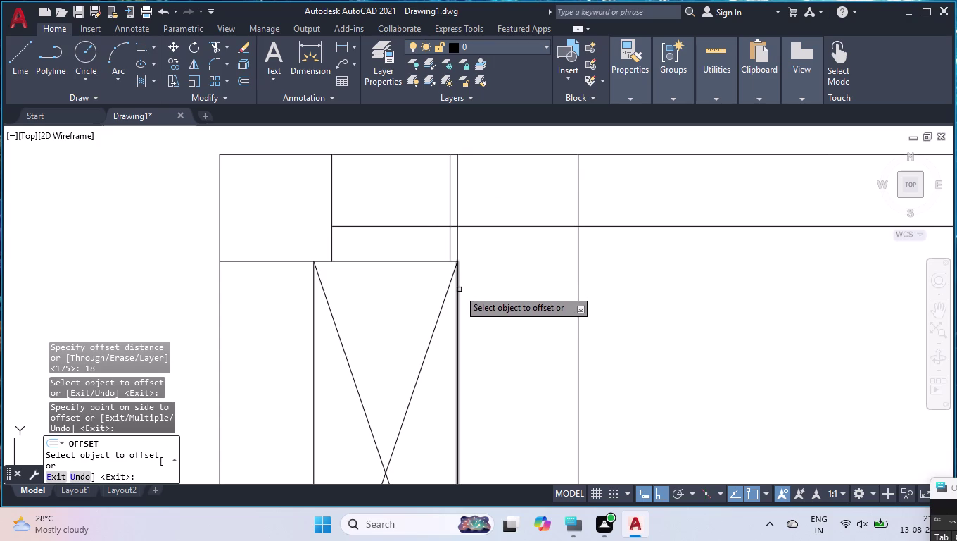
key(Return)
Offset the lower partition line 18 units to the right.
text(O)
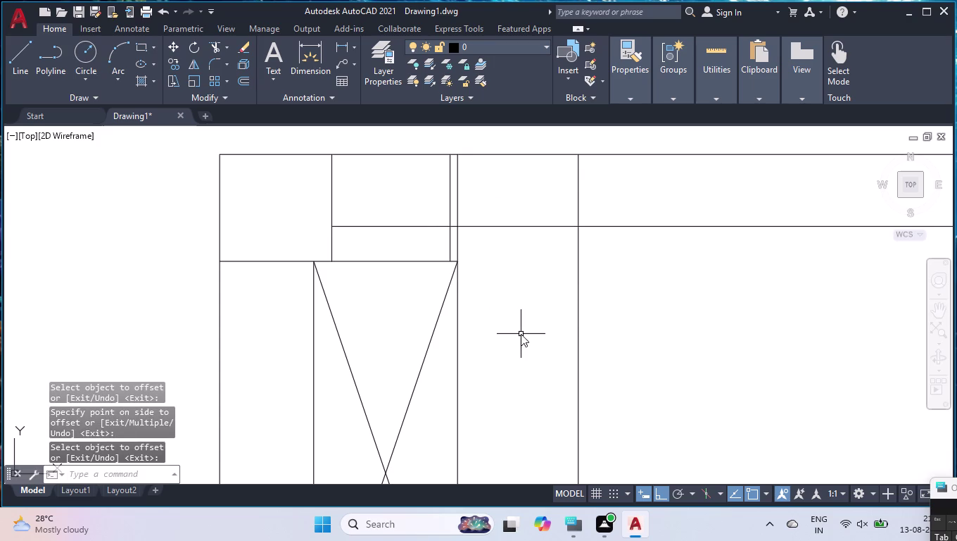
text(FF)
key(Return)
text(1)
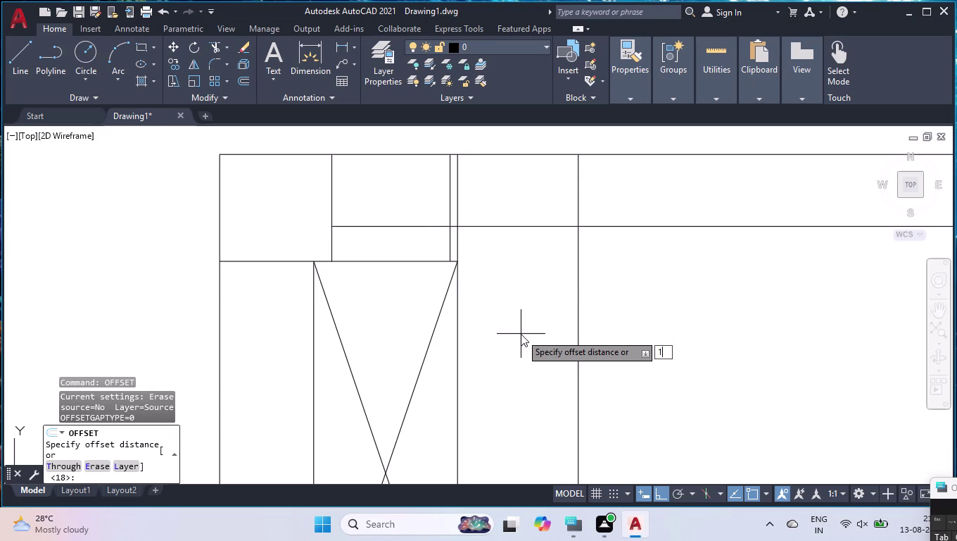
text(8)
key(Return)
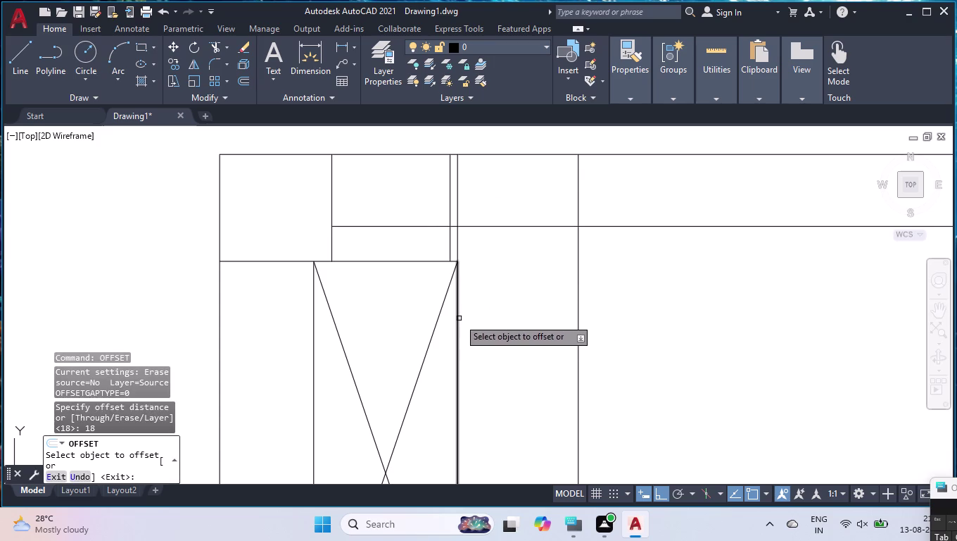
click(459, 318)
click(473, 318)
scroll(down, 3)
scroll(down, 3)
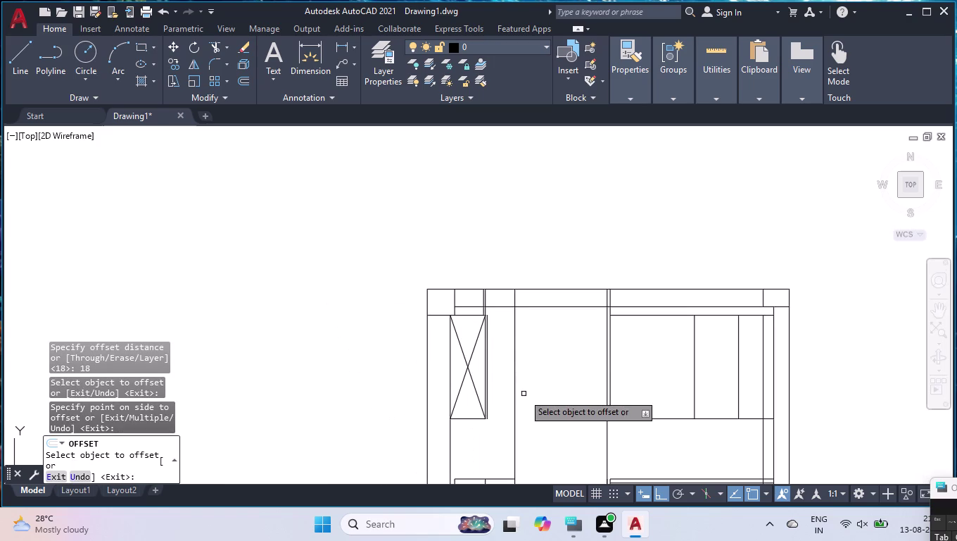
key(Return)
Extend the new partition line to the base and the shelf line to the partition.
text(EX)
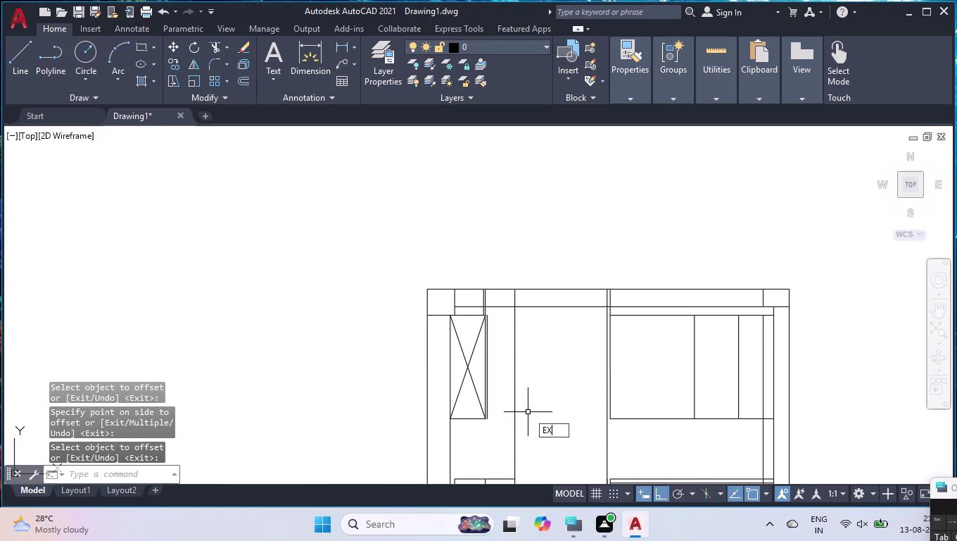
key(Return)
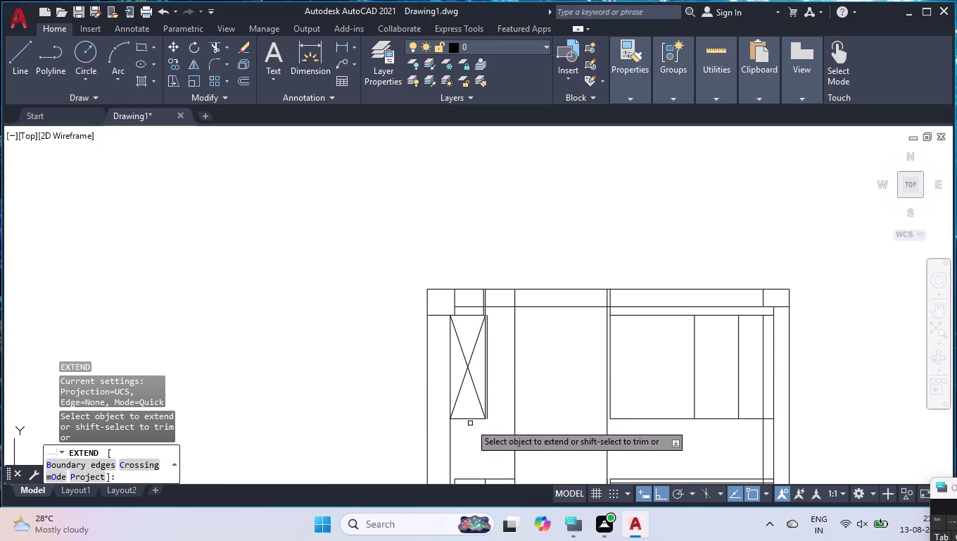
click(478, 418)
scroll(up, 3)
scroll(up, 3)
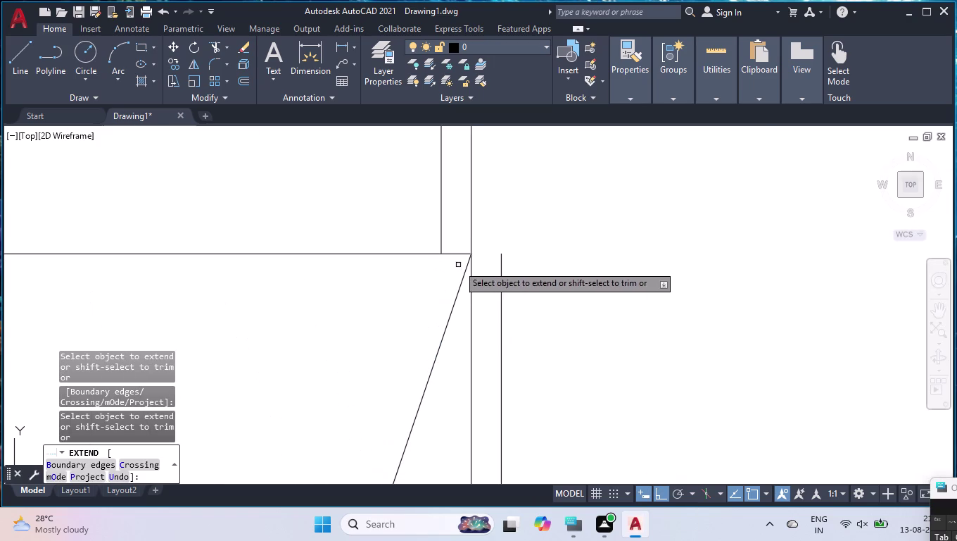
click(465, 254)
key(Return)
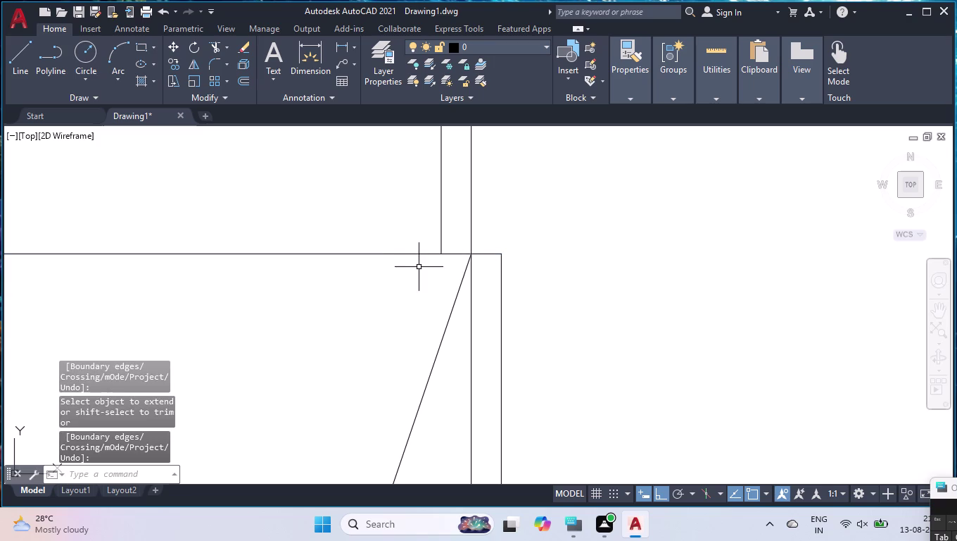
Delete the stray vertical line in the lower-left drawer area.
scroll(down, 3)
scroll(down, 3)
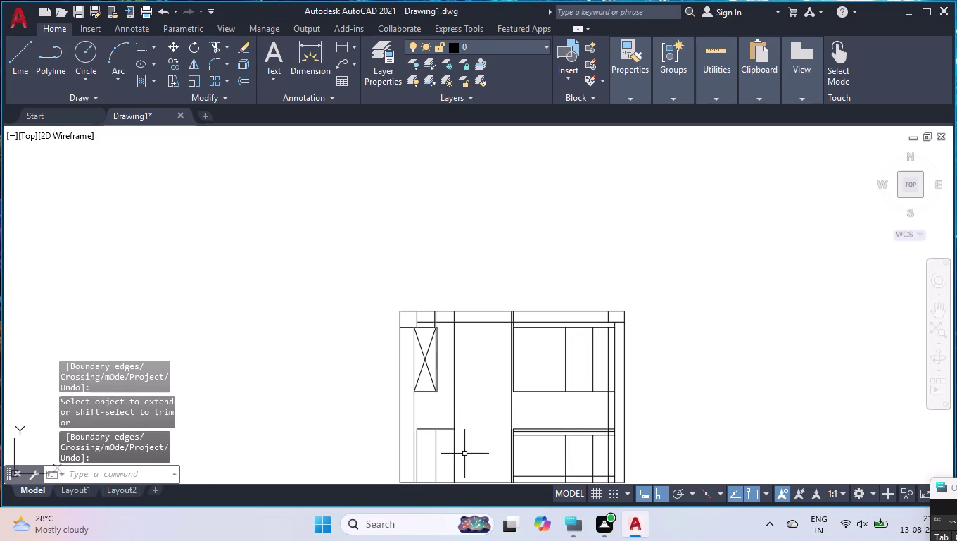
scroll(down, 3)
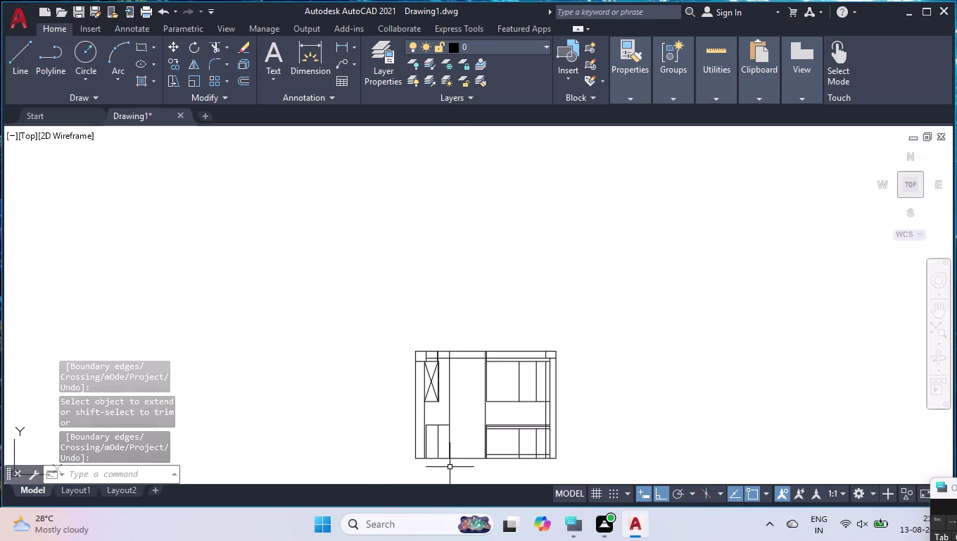
scroll(up, 3)
scroll(up, 3)
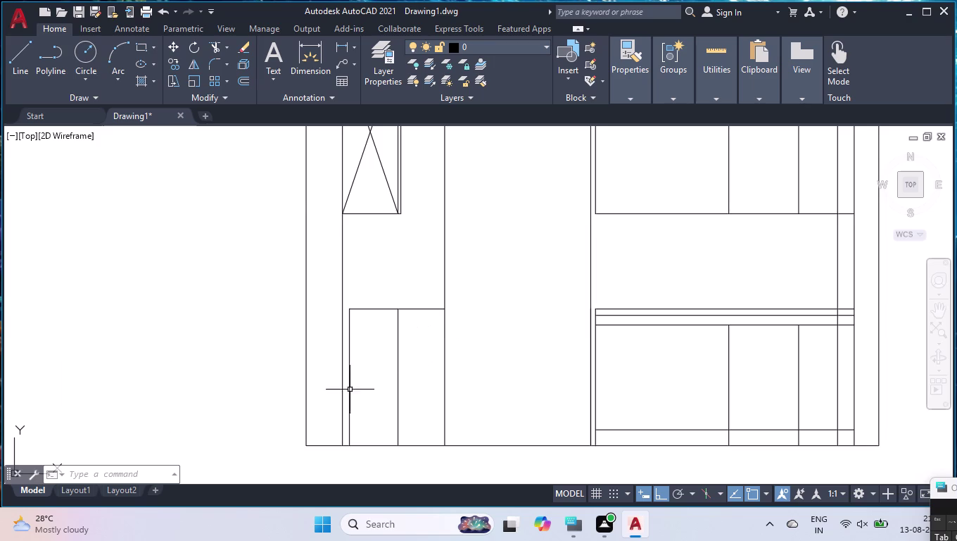
click(398, 369)
key(Delete)
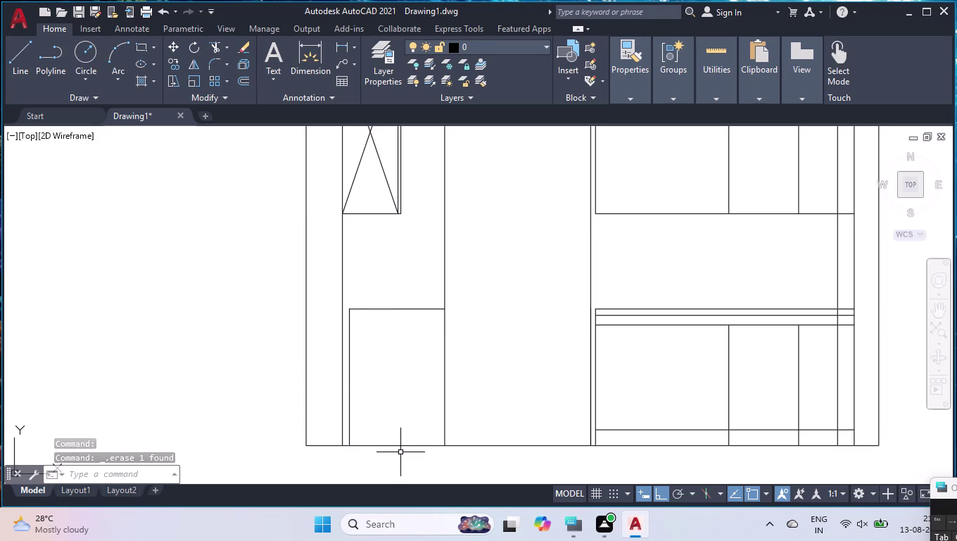
Break the bottom base line at the partition beside the lower-left drawer box.
key(o)
key(BackSpace)
text(B)
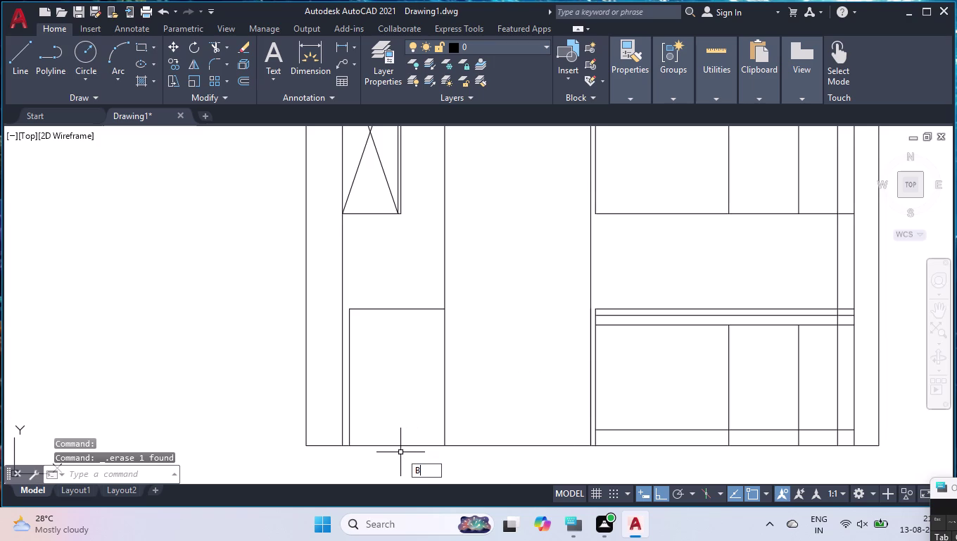
text(R)
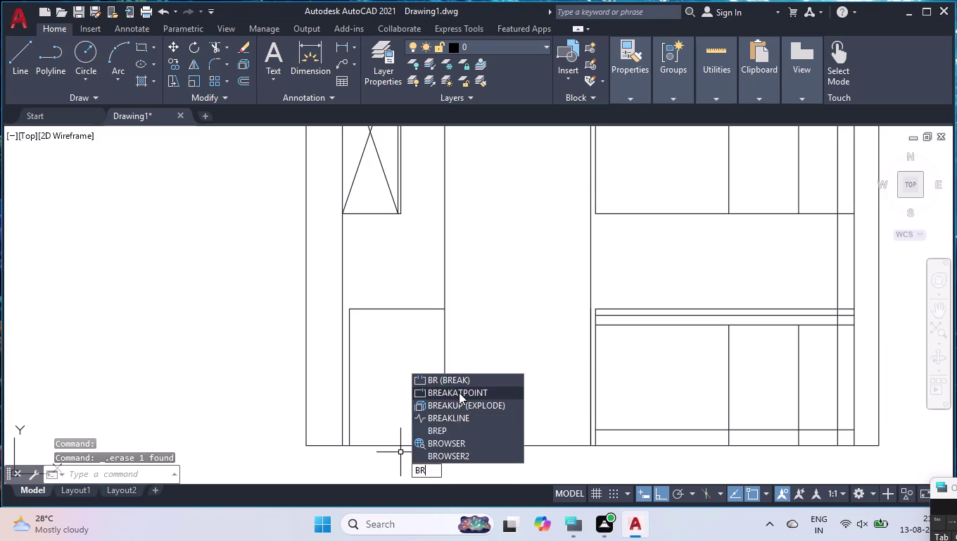
click(459, 393)
click(380, 444)
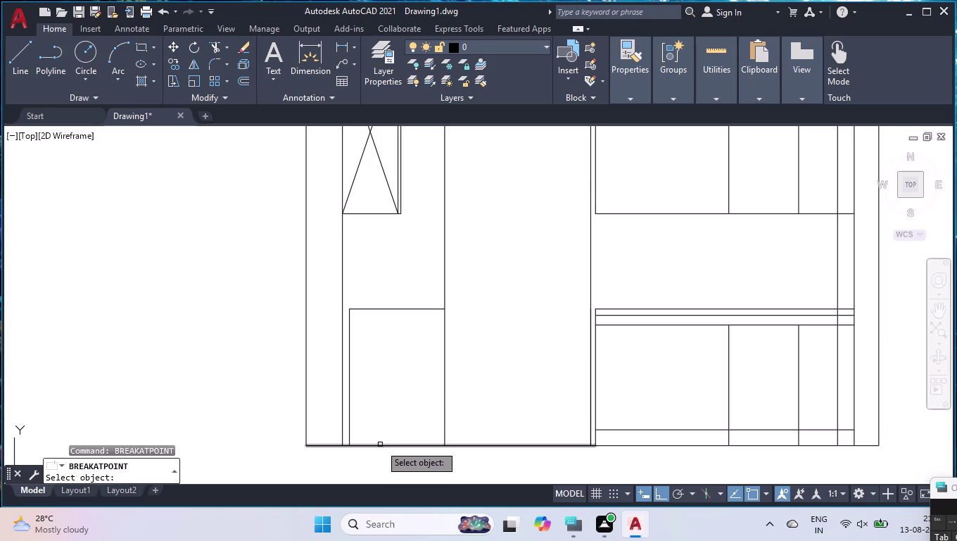
click(347, 441)
key(space)
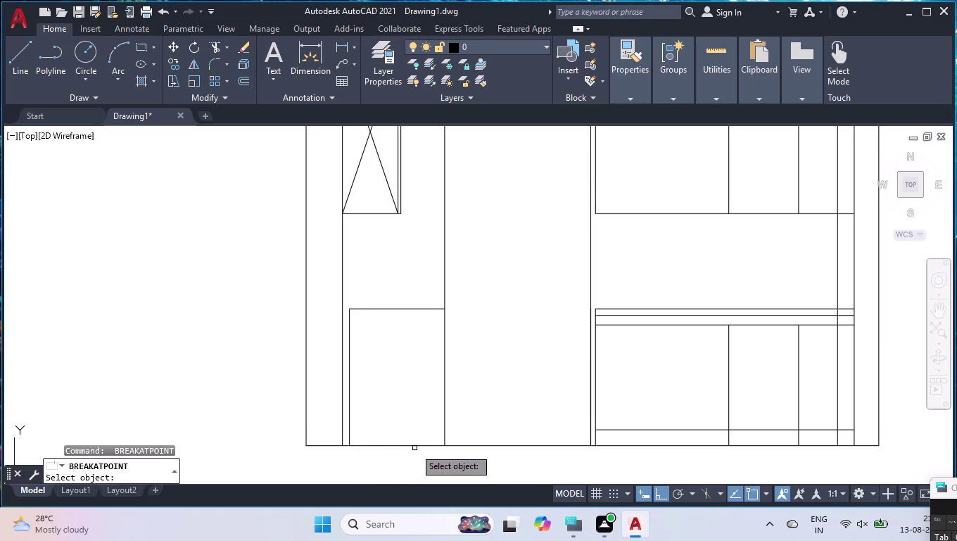
click(432, 445)
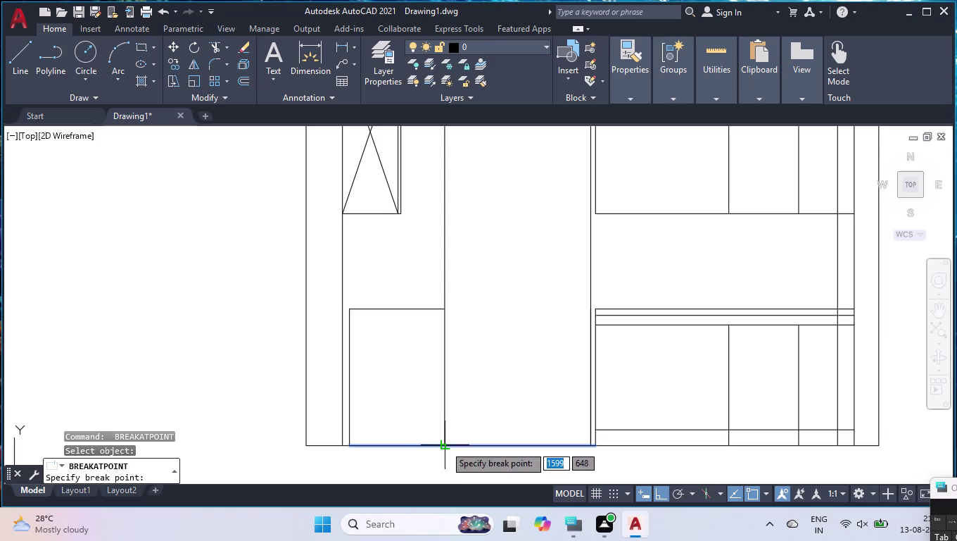
click(444, 445)
text(OFF)
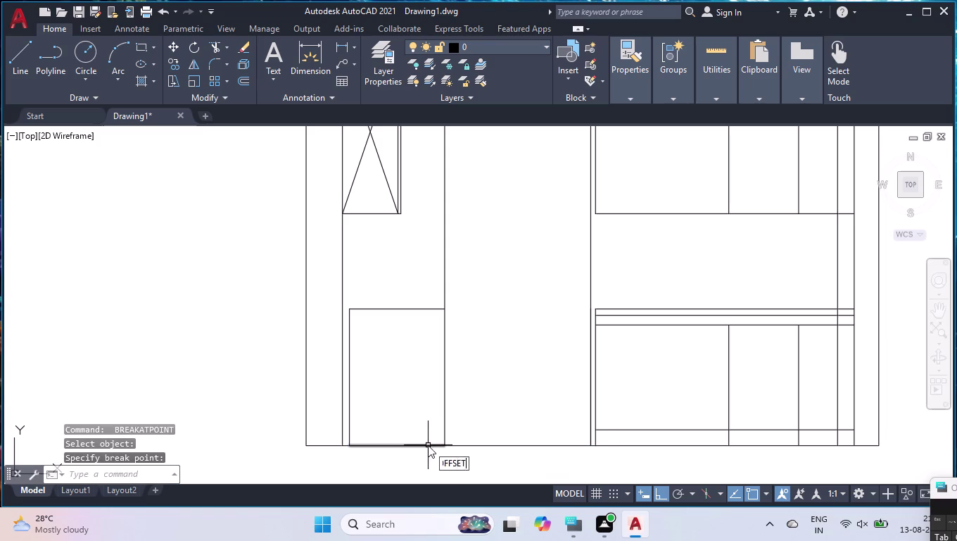
key(Return)
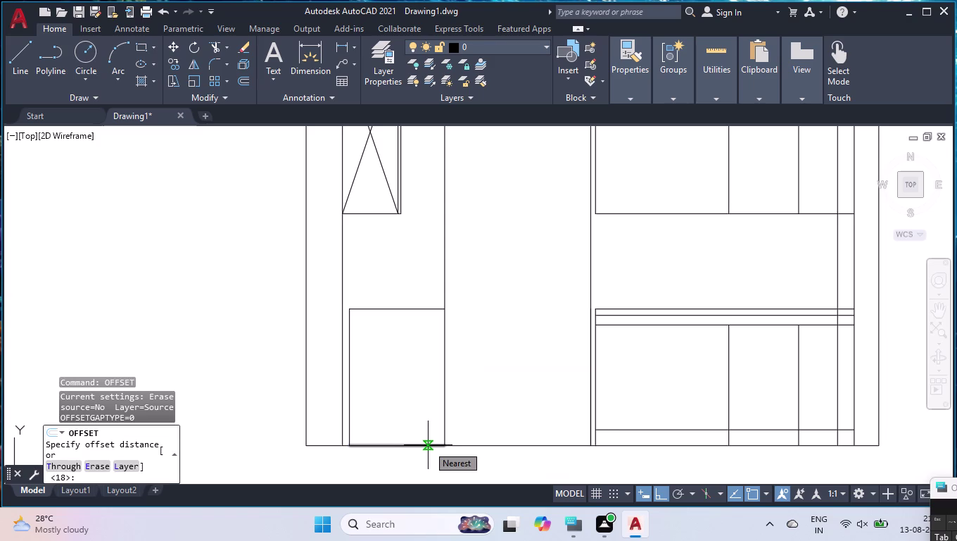
Offset the lower-left bottom line segment 100 units upward.
text(100)
key(Return)
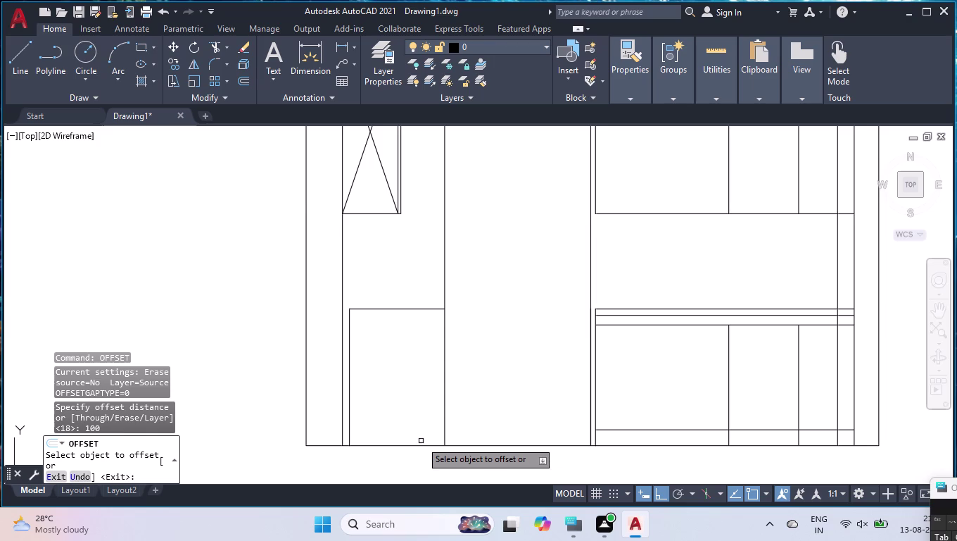
click(413, 445)
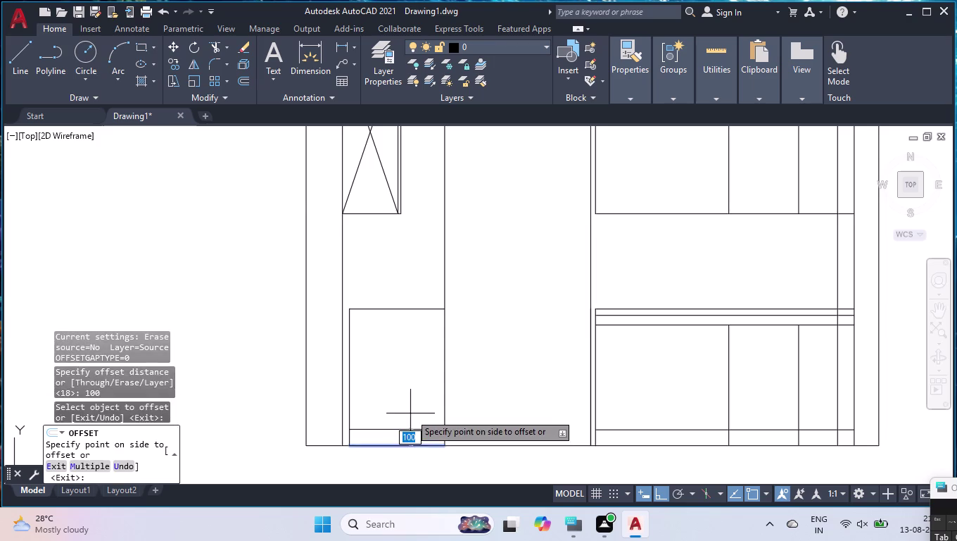
click(410, 414)
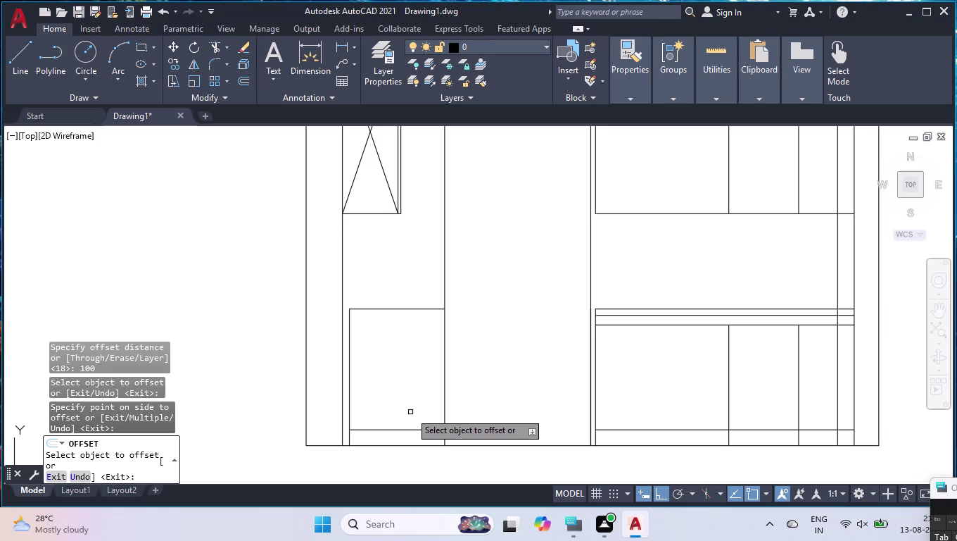
key(Return)
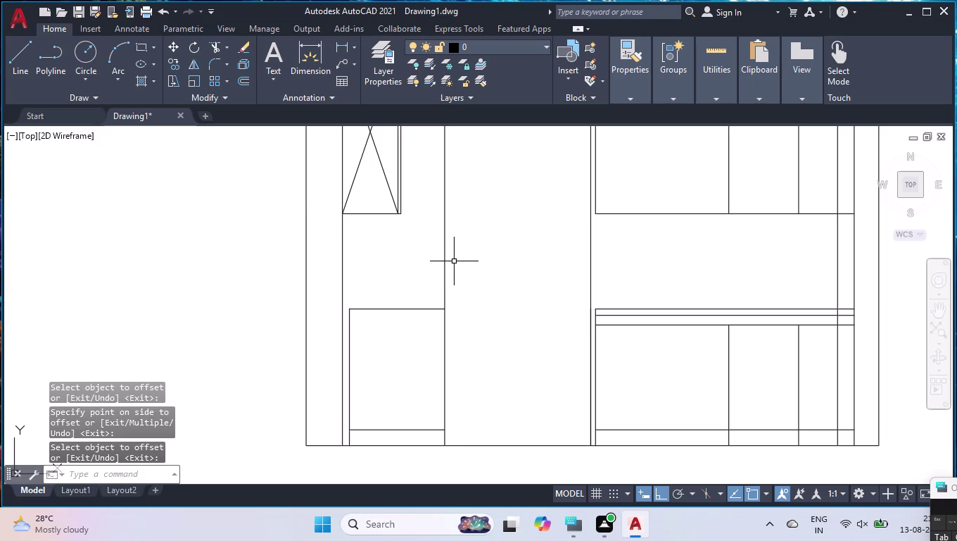
Trim the partition line above the drawer box and an unwanted segment.
text(TR)
key(Return)
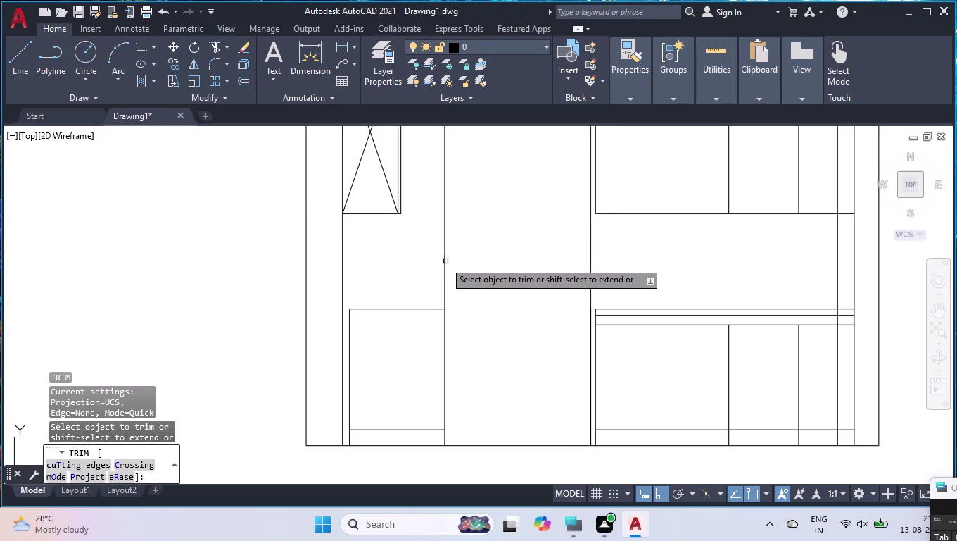
click(473, 241)
click(398, 278)
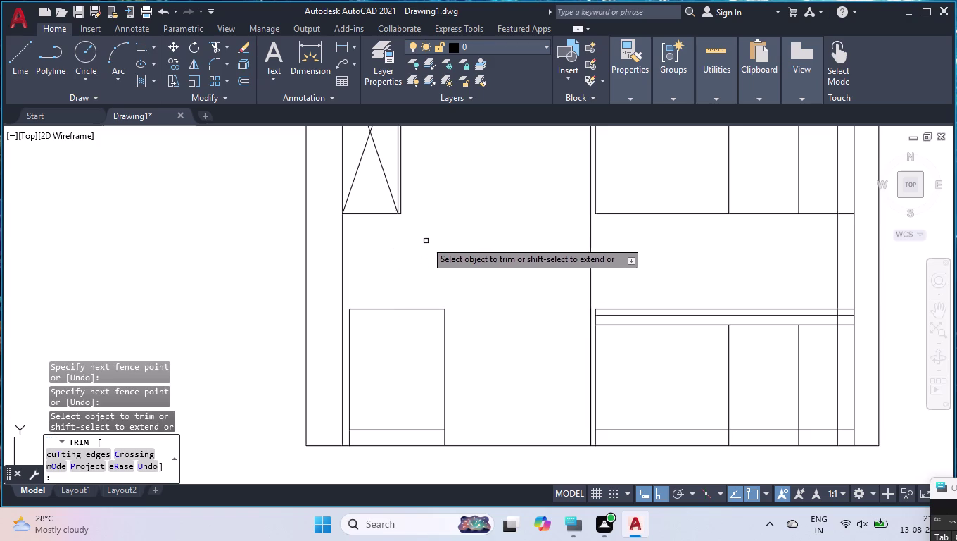
scroll(down, 3)
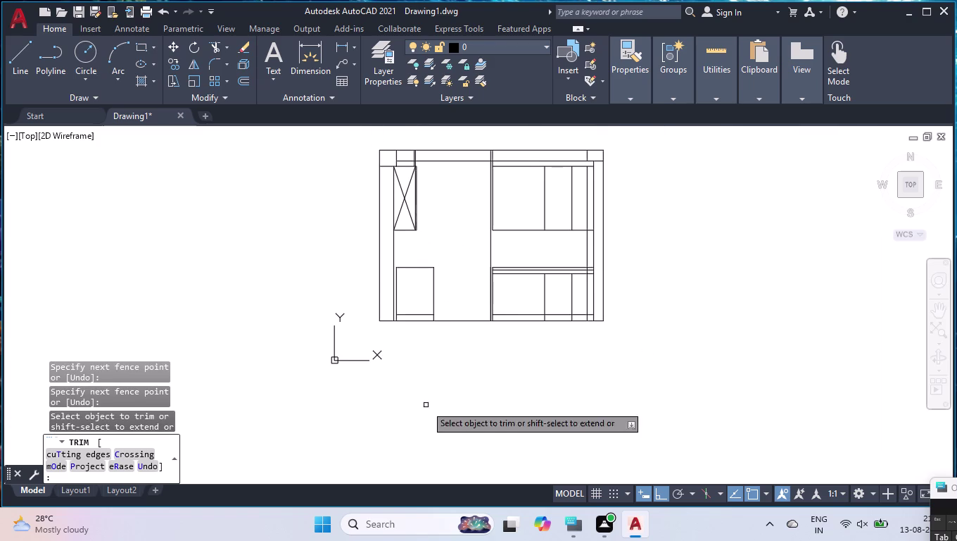
scroll(up, 3)
click(420, 314)
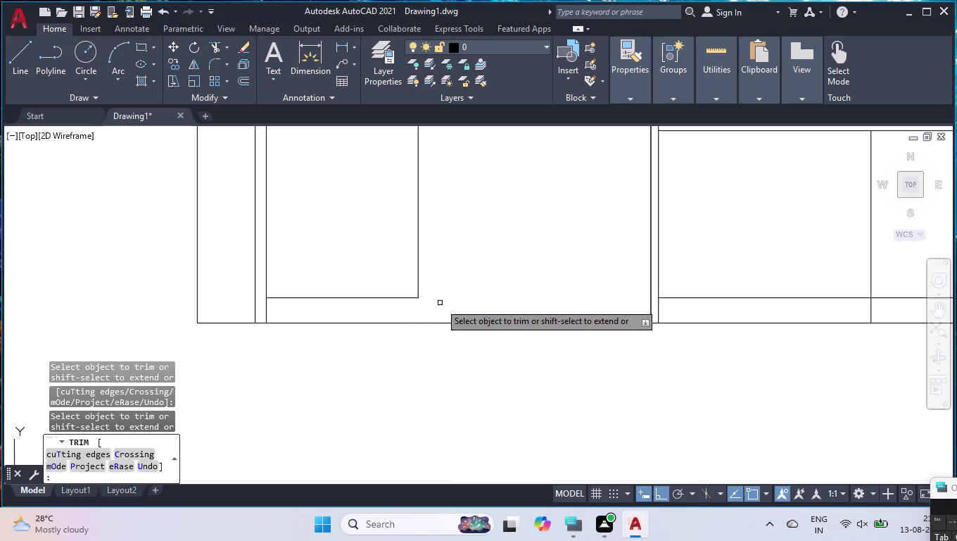
key(Return)
Trim leftover stubs using the box edges, including the stub below the box corner.
scroll(down, 3)
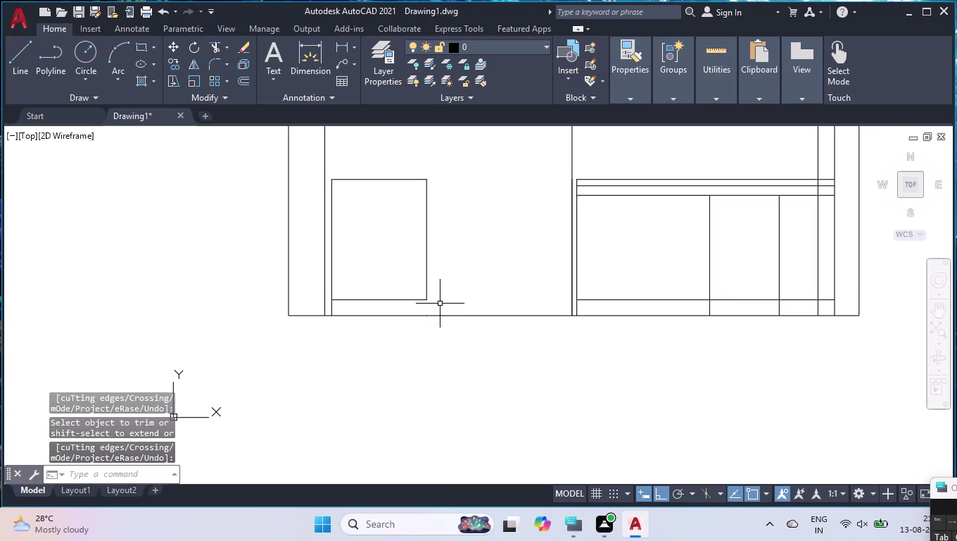
scroll(down, 3)
click(446, 220)
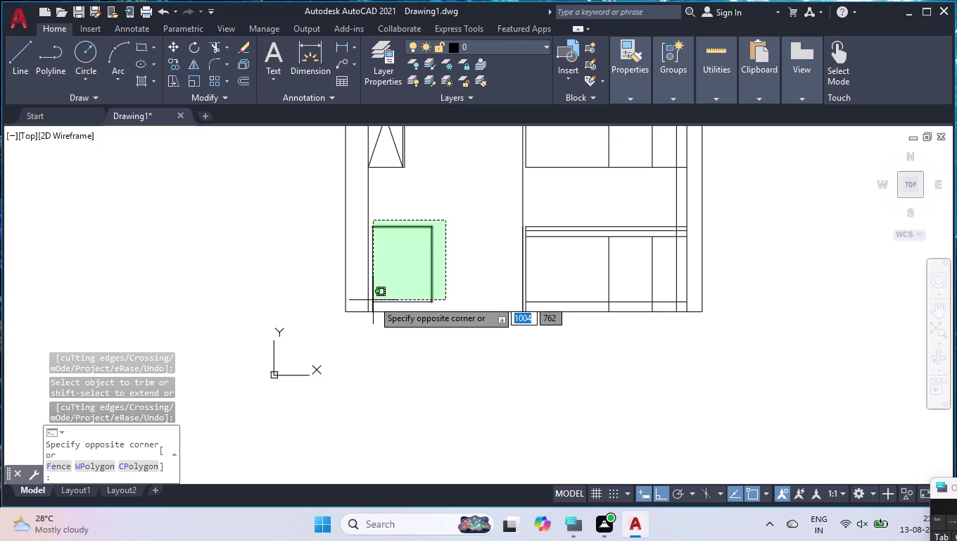
click(373, 300)
click(375, 302)
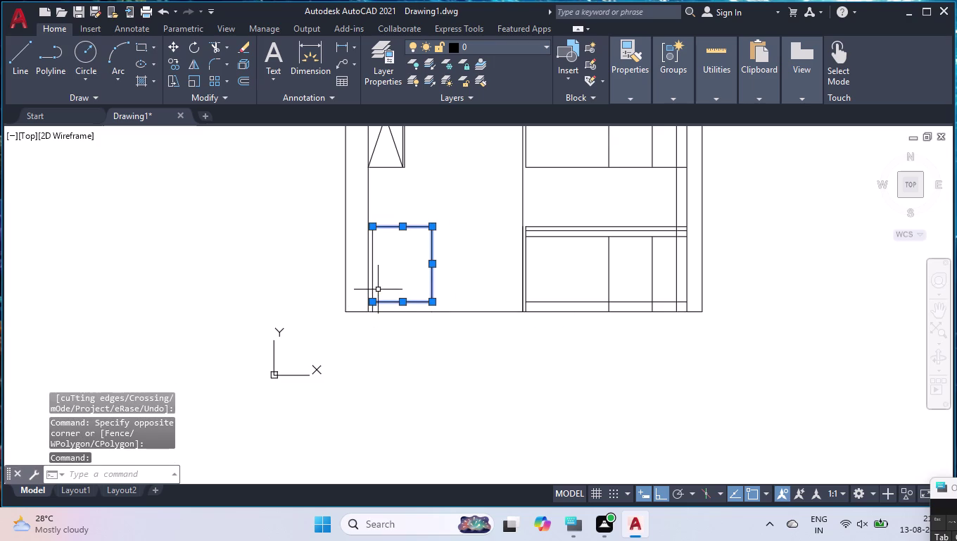
key(Return)
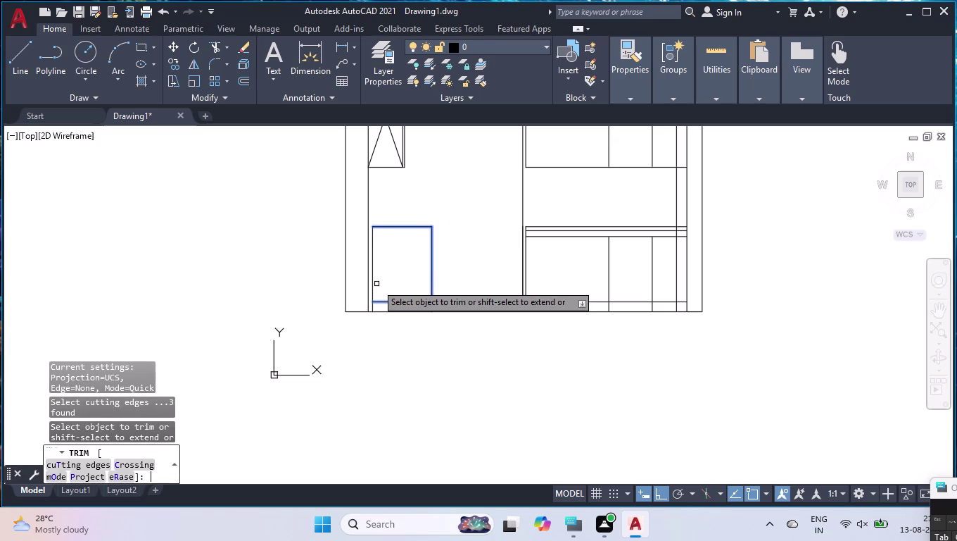
scroll(up, 3)
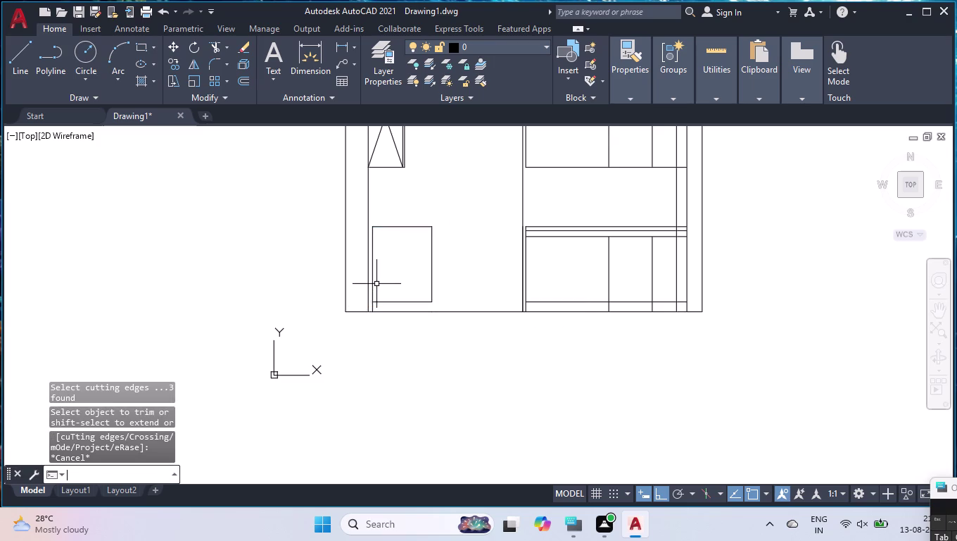
scroll(up, 3)
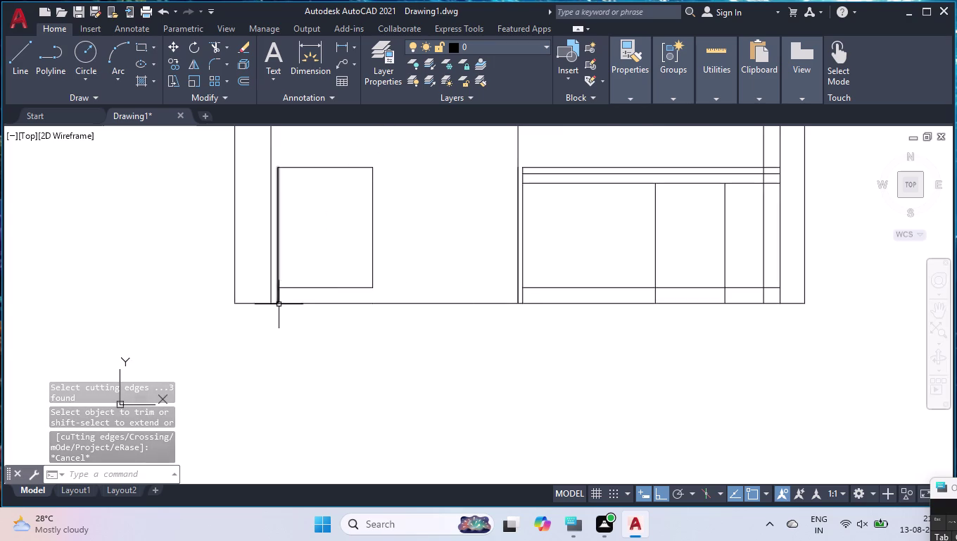
text(TR)
key(Return)
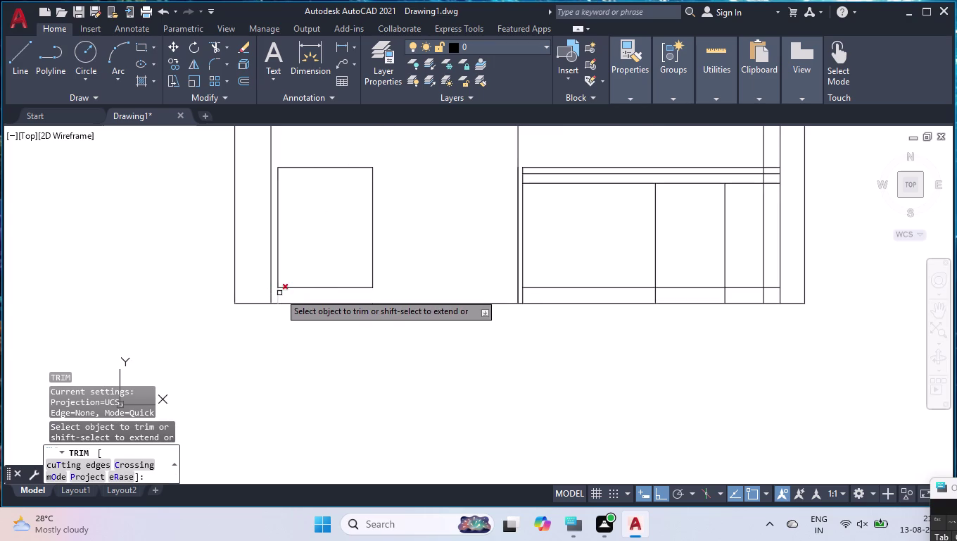
click(280, 293)
key(Return)
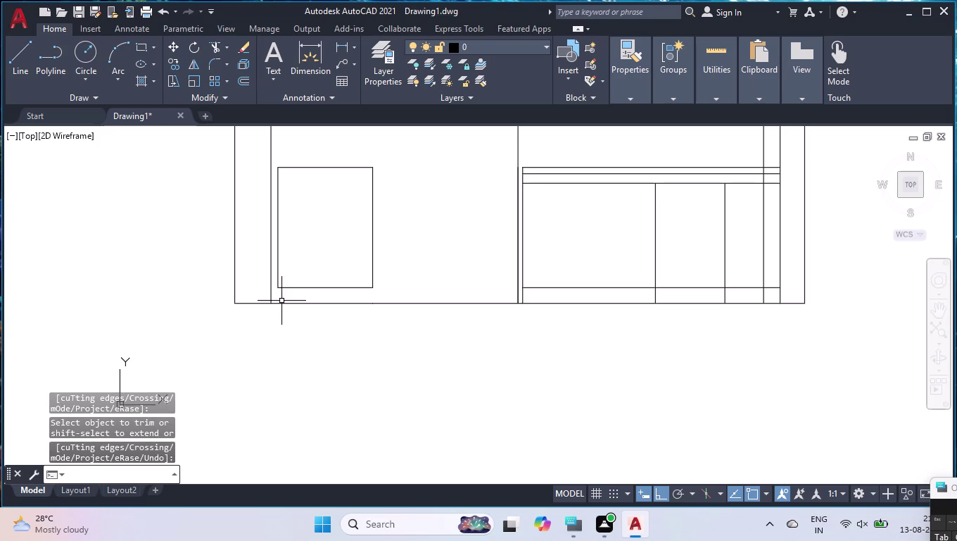
click(389, 141)
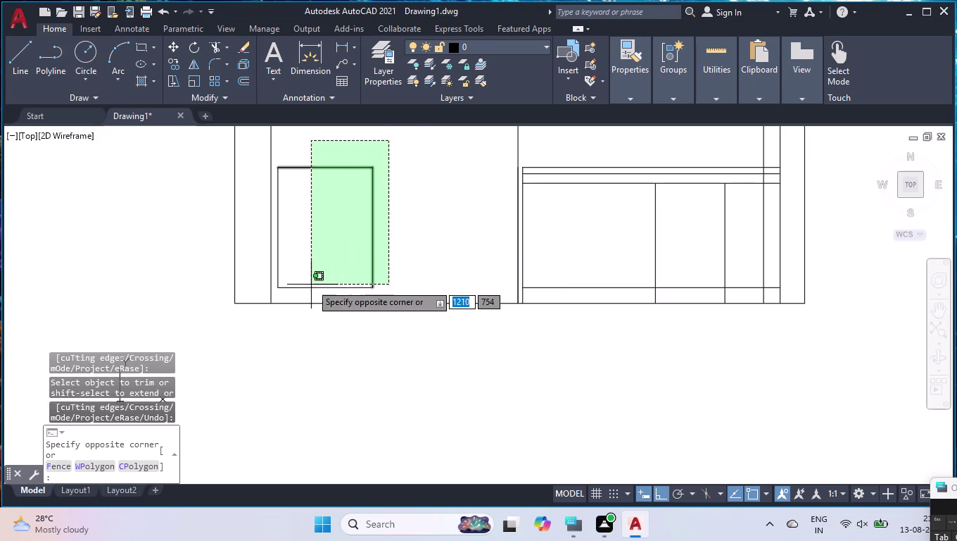
Join the four edges of the lower-left drawer box into one polyline.
click(277, 294)
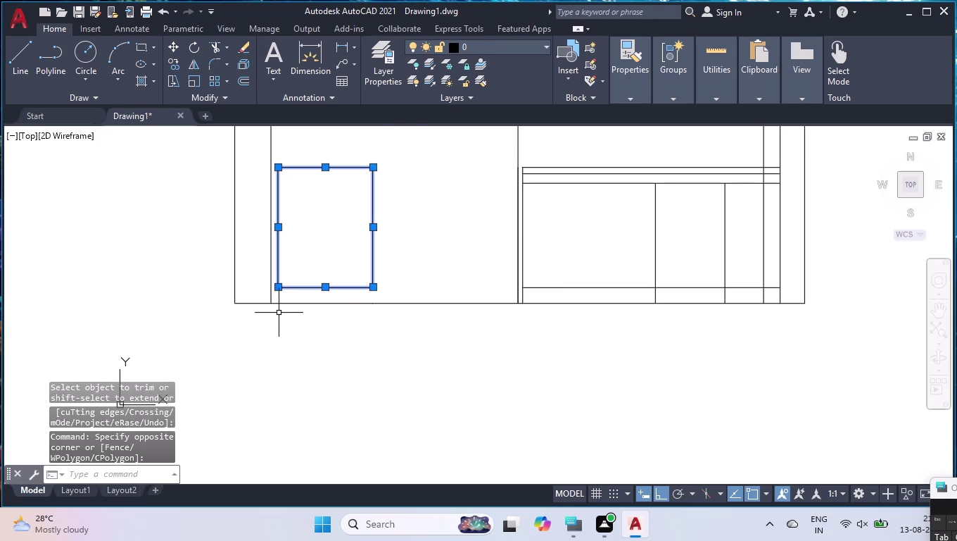
key(j)
key(Return)
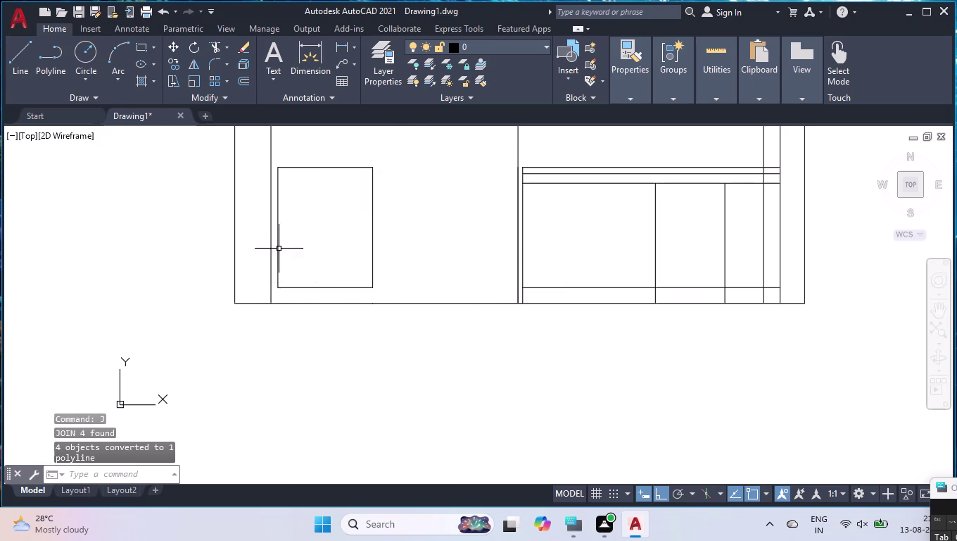
Select the new drawer panel polyline and grab its left-edge midpoint grip.
click(278, 192)
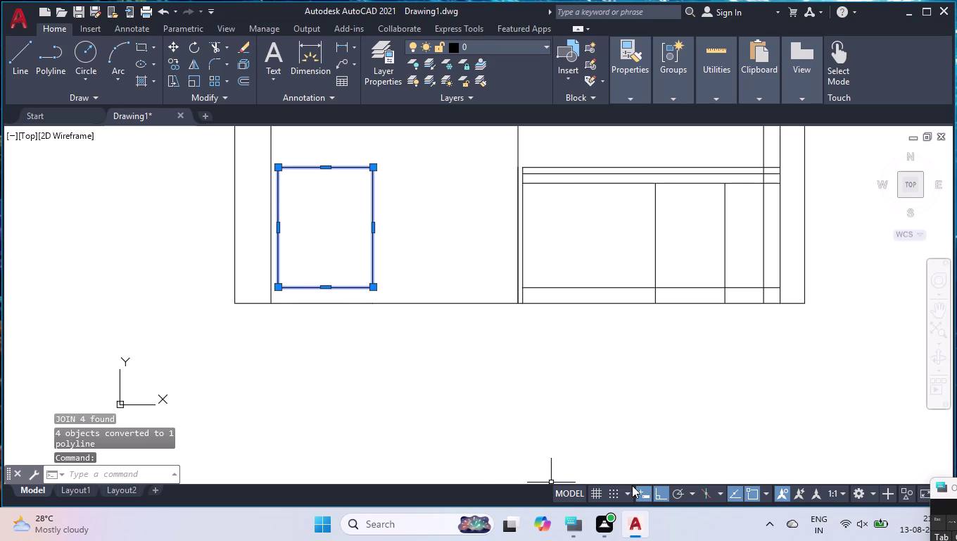
scroll(up, 3)
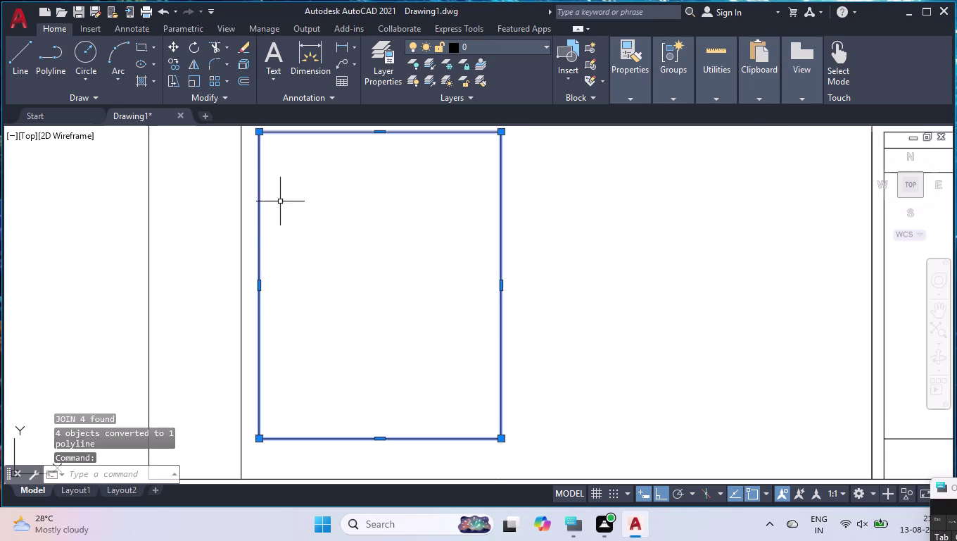
click(259, 285)
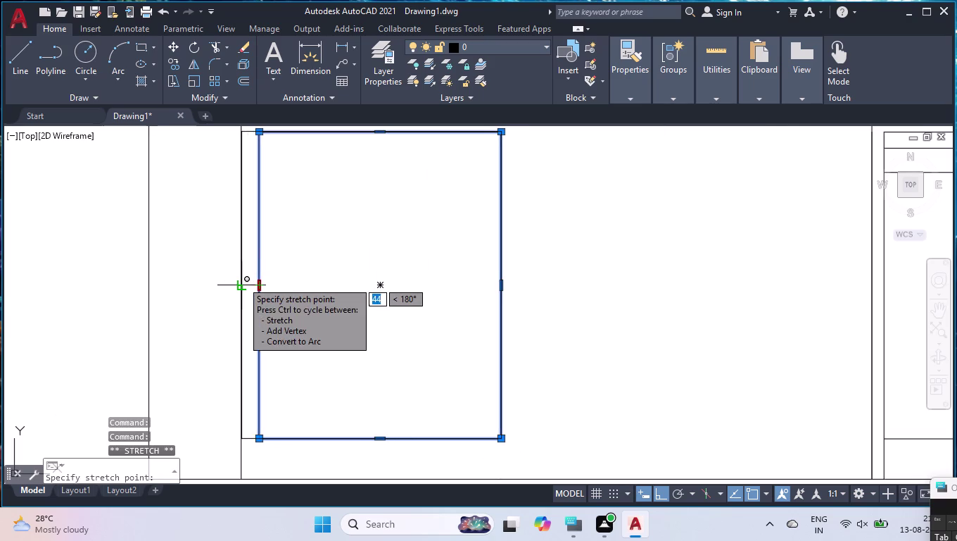
Stretch the panel's left edge onto the partition line, then grab its right-edge grip to move the panel.
click(242, 281)
click(501, 287)
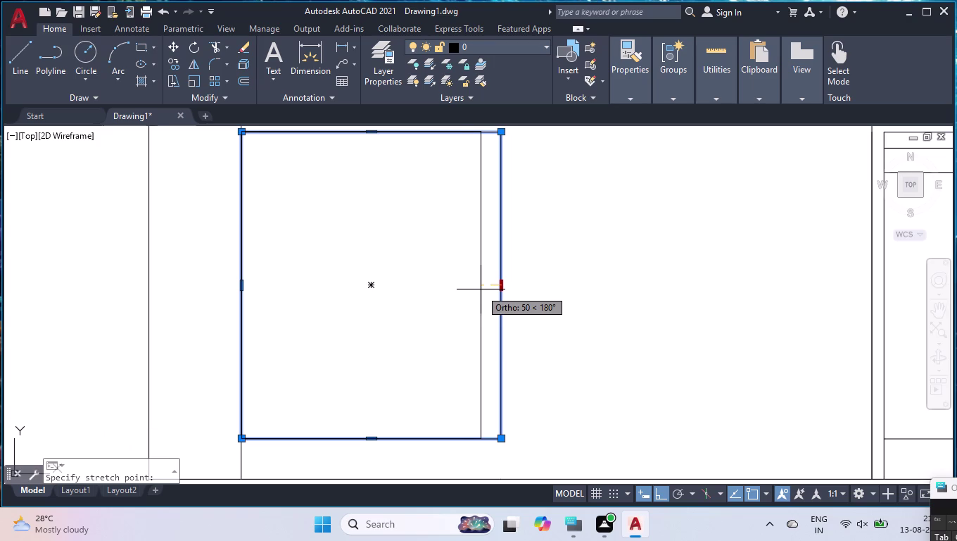
key(Return)
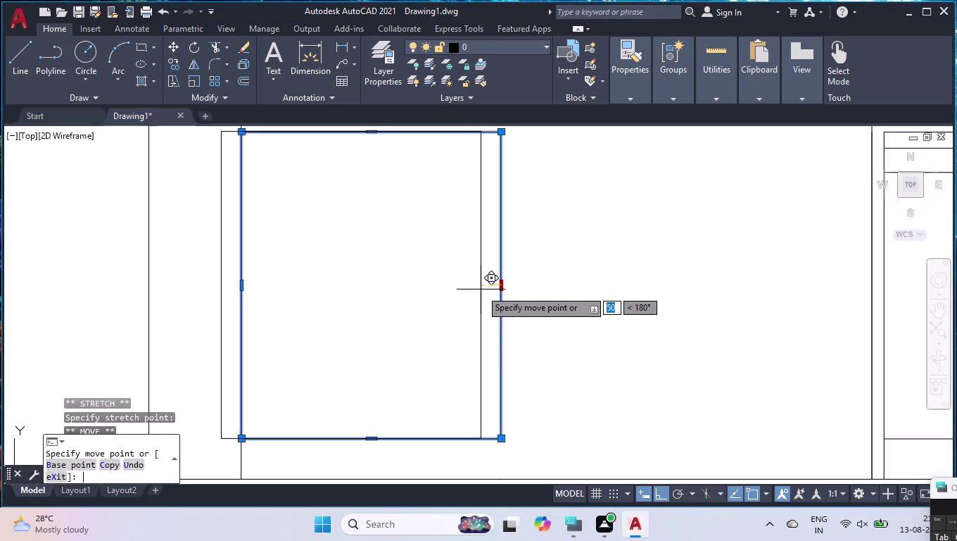